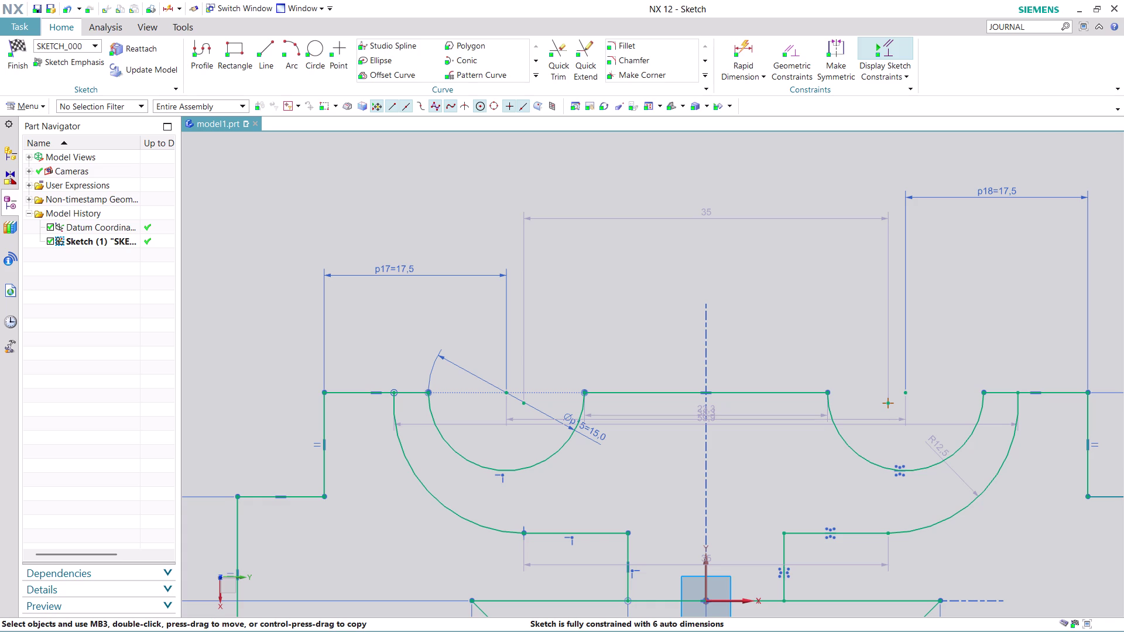
Zoom around the fully constrained sketch, then start Rapid Dimension.
scroll(up, 3)
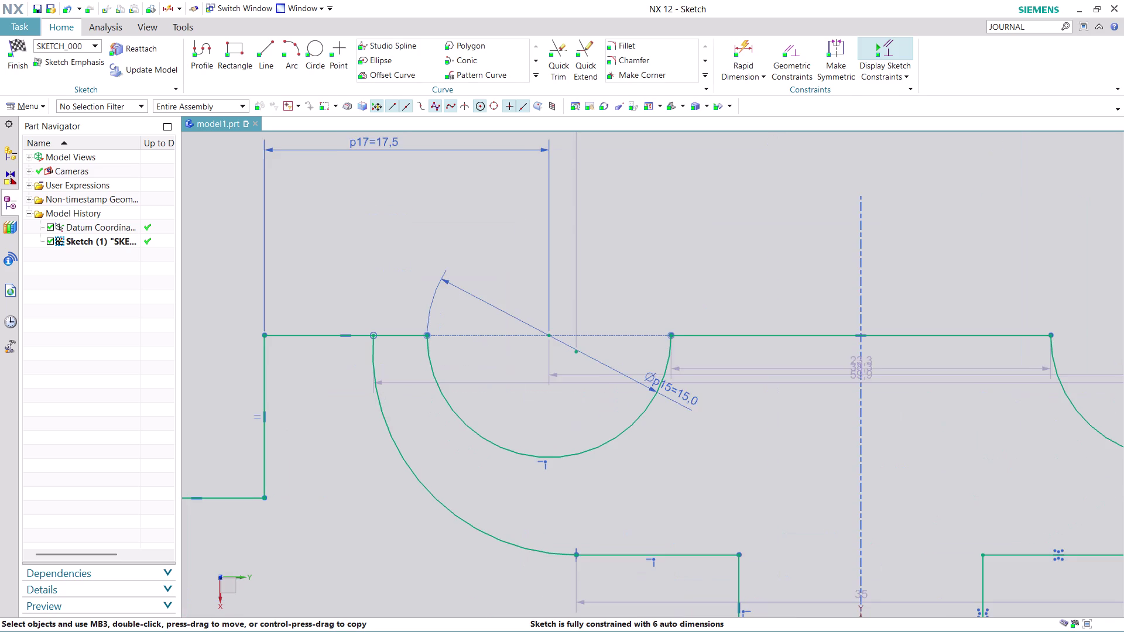
scroll(down, 3)
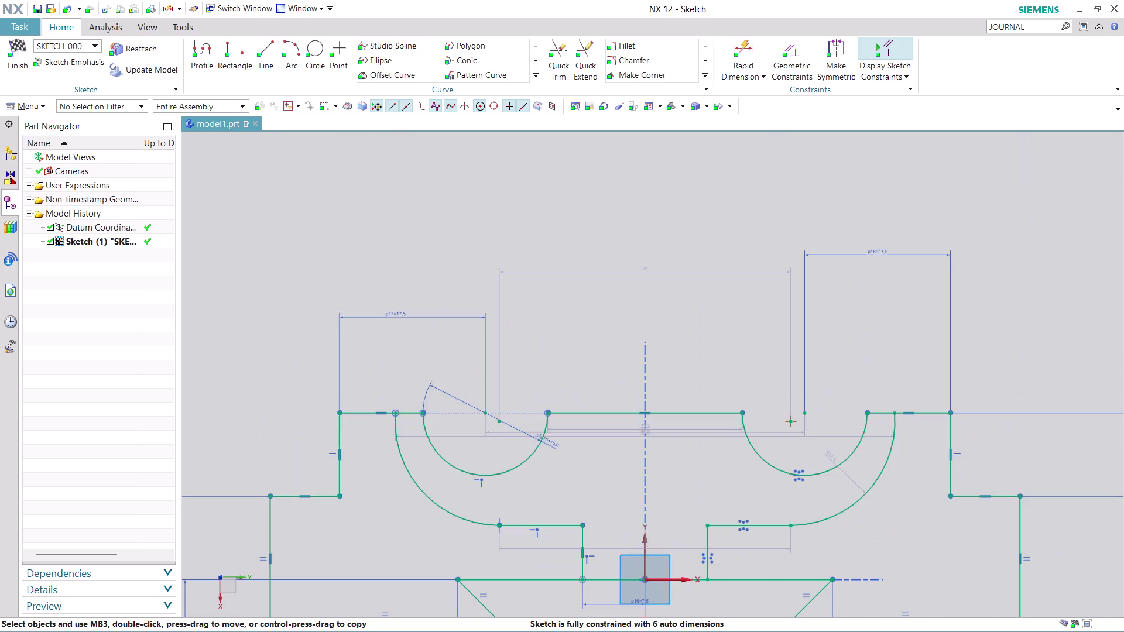
scroll(up, 3)
scroll(up, 3)
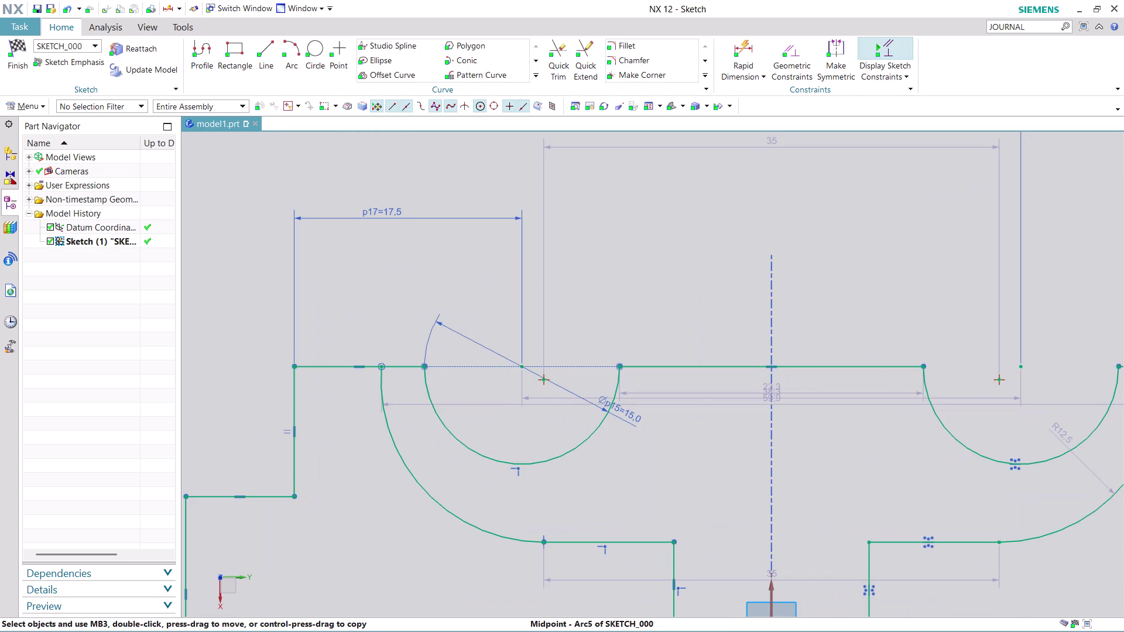
scroll(down, 3)
scroll(down, 3)
scroll(up, 3)
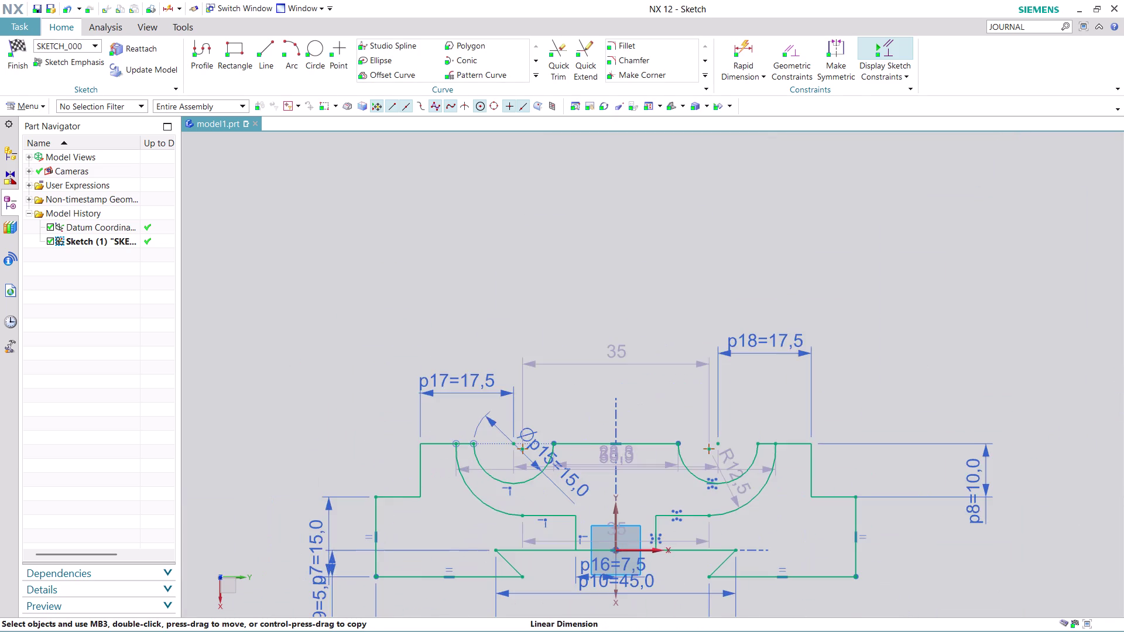
scroll(up, 3)
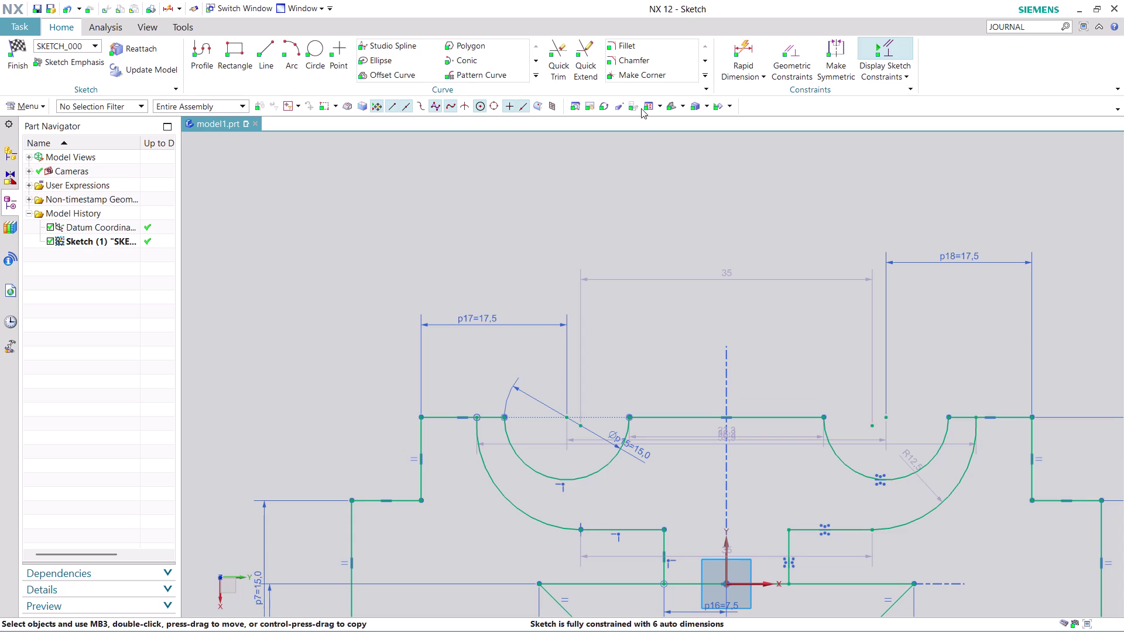
click(749, 41)
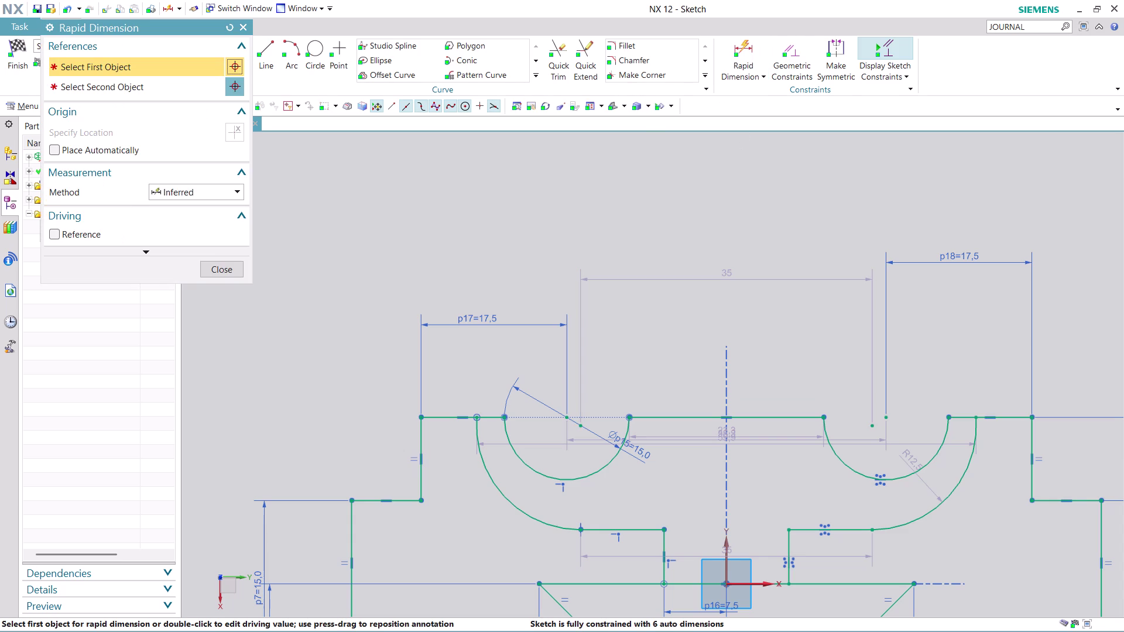
Dimension the left slot centre to the right vertical line end, trying 35 then undoing to 38.3.
click(569, 418)
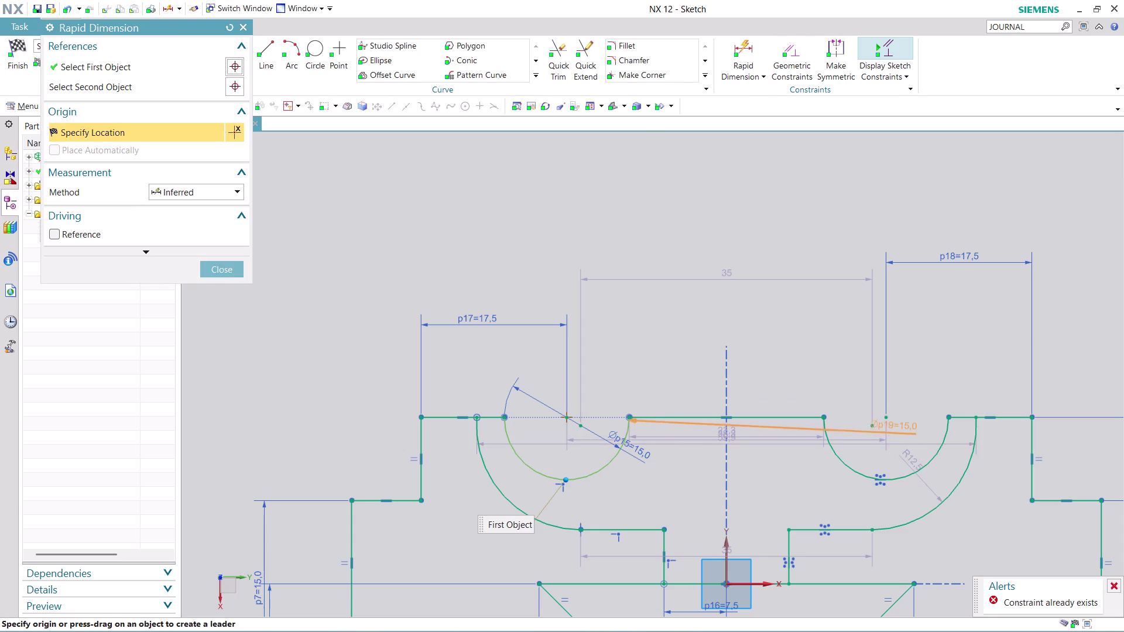
click(889, 417)
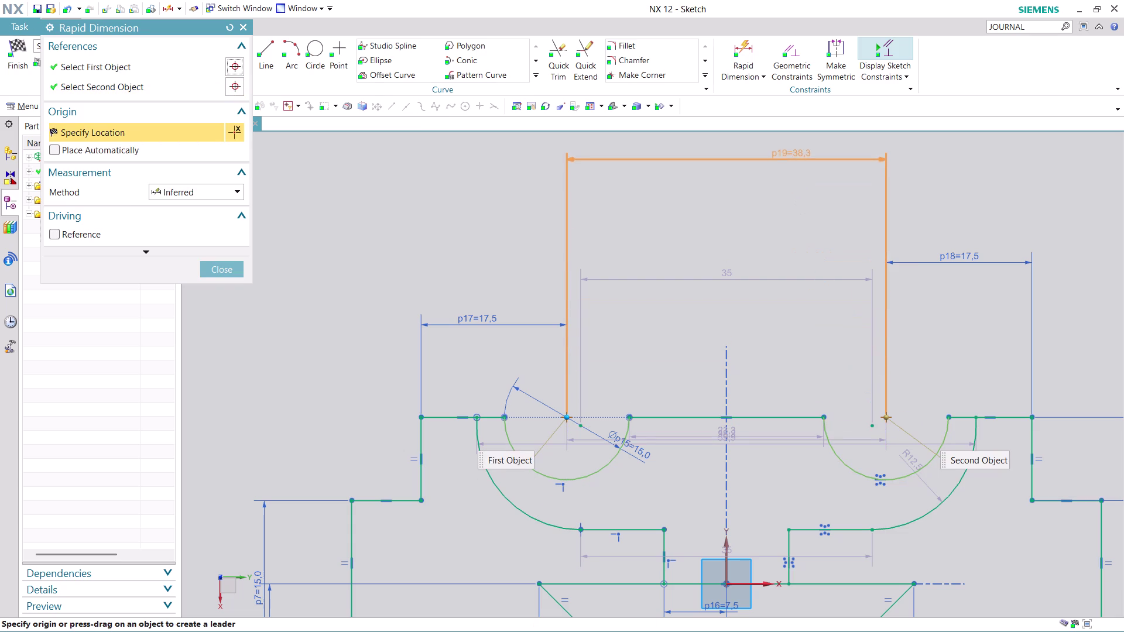
click(801, 157)
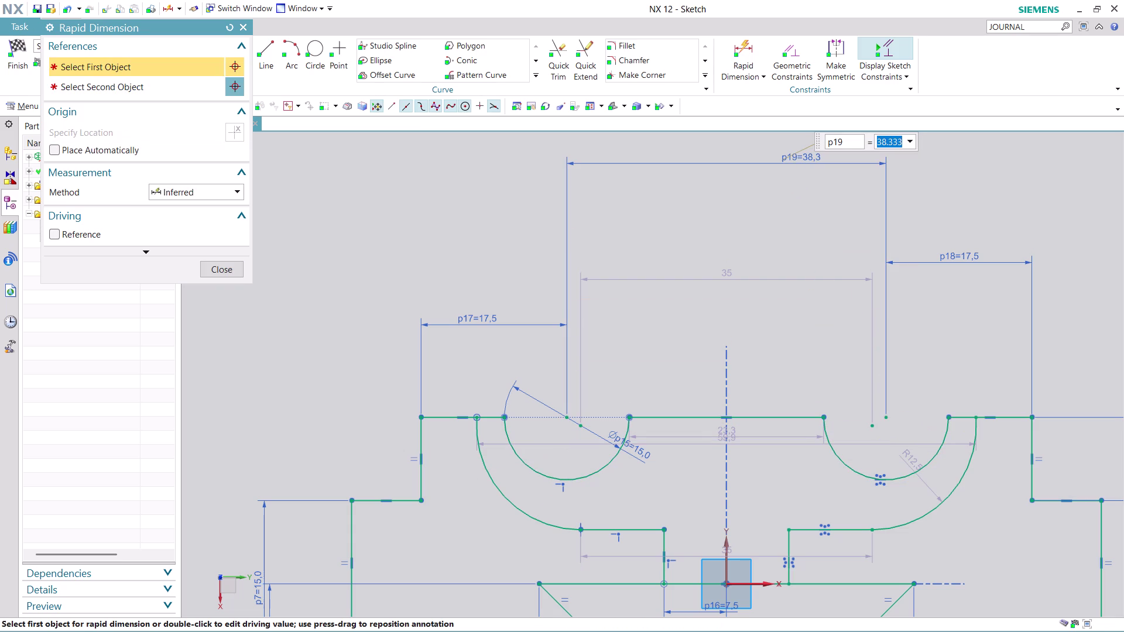
text(35)
key(Return)
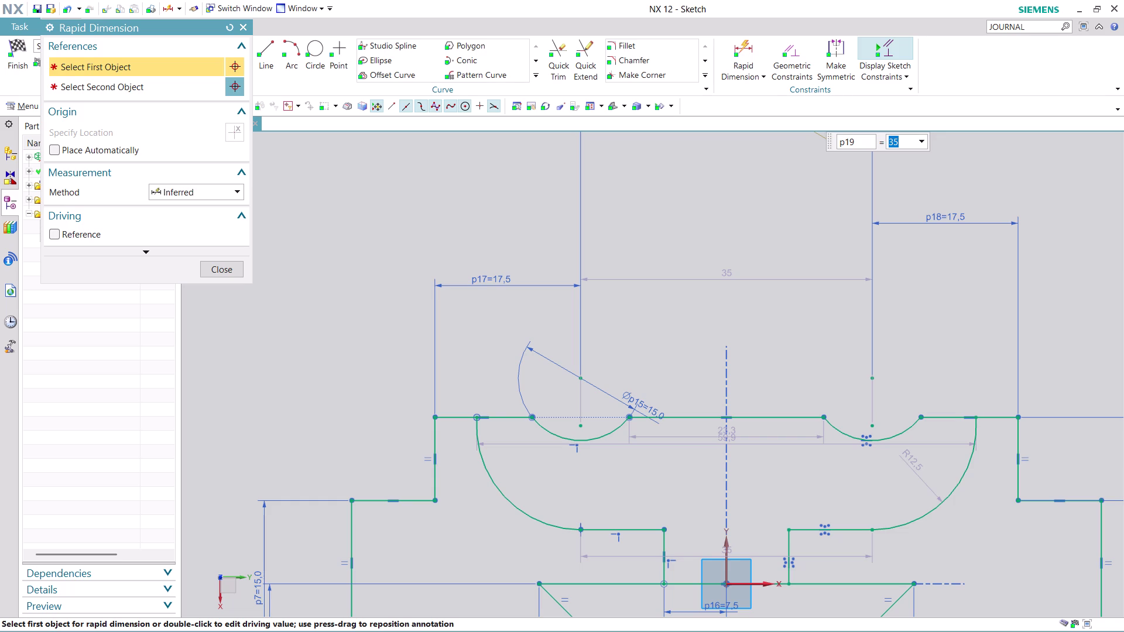
key(ctrl+z)
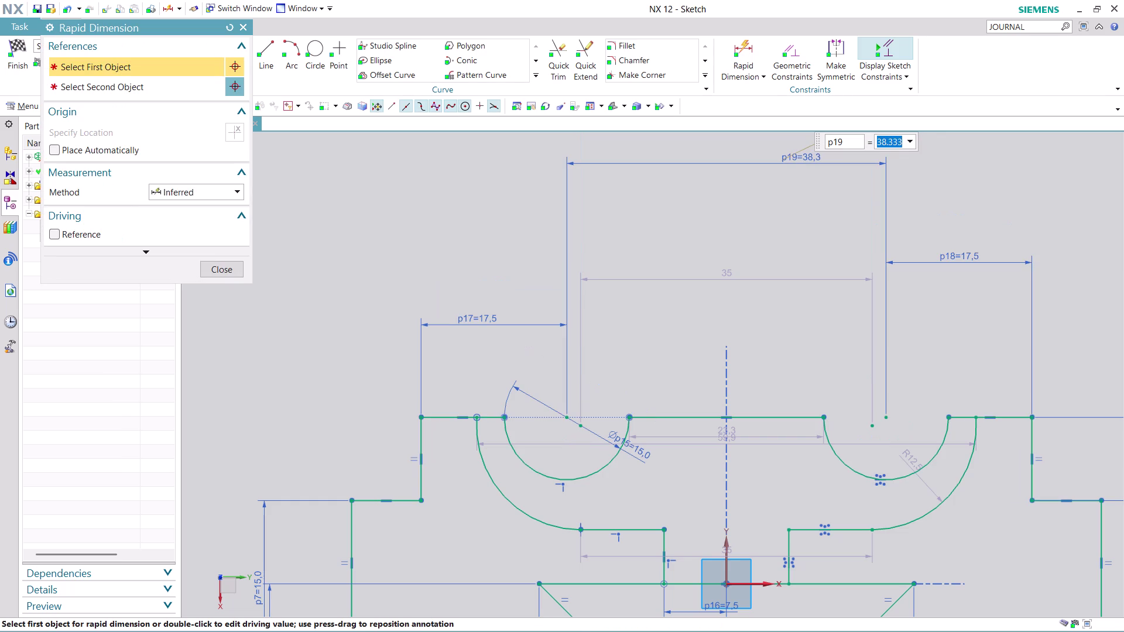
Close Rapid Dimension and zoom around to review the new 38.3 dimension.
scroll(down, 3)
scroll(up, 3)
scroll(up, 3)
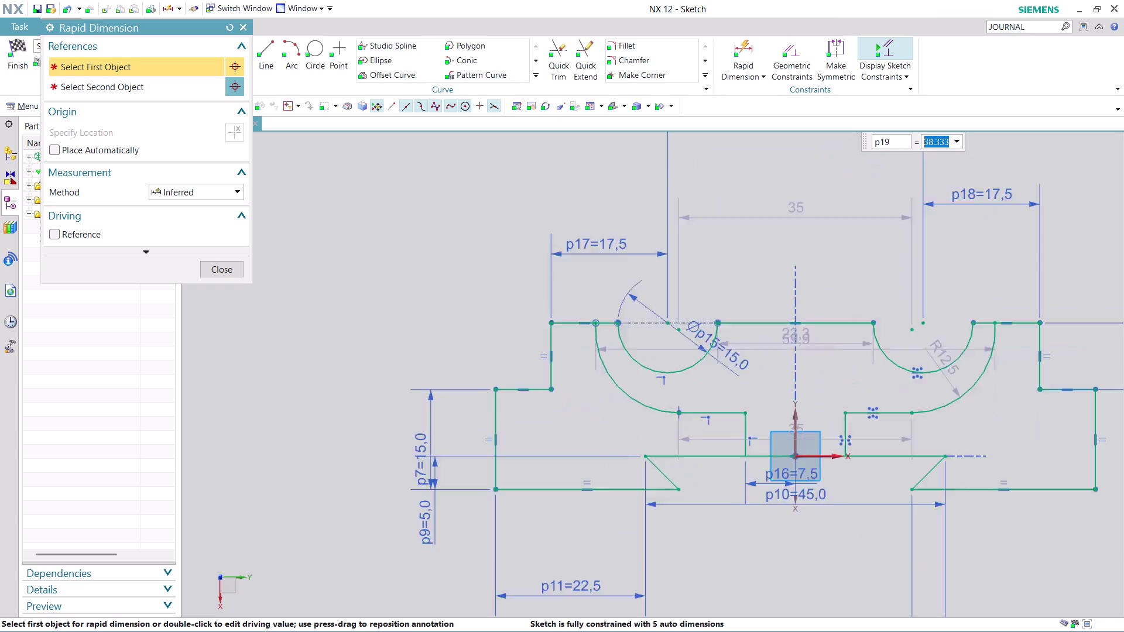
scroll(up, 3)
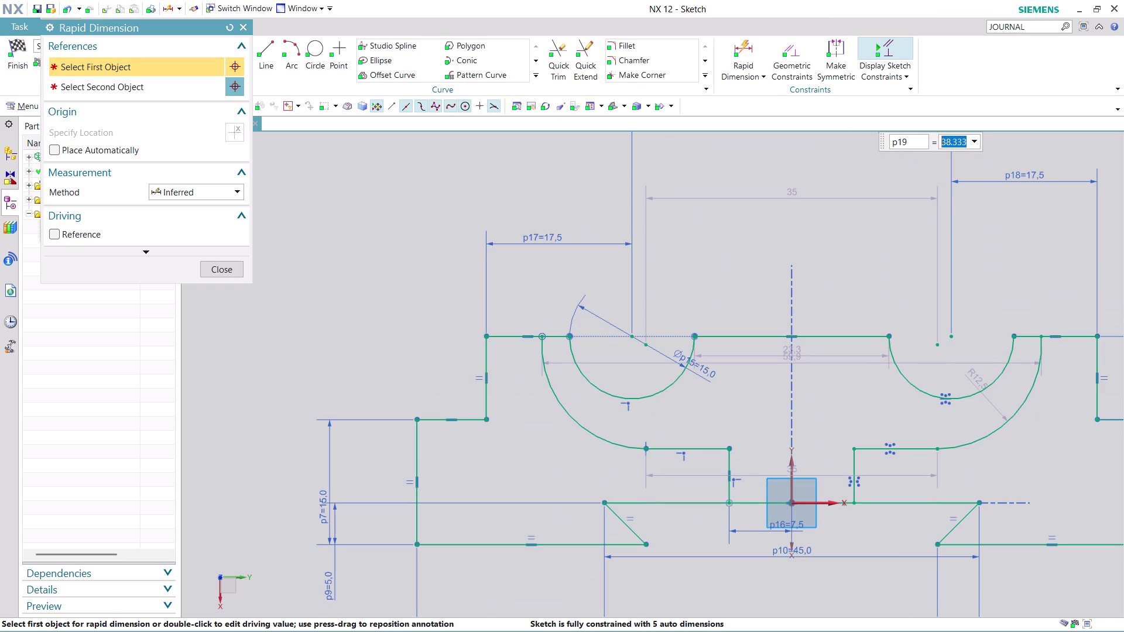
click(223, 270)
scroll(down, 3)
scroll(up, 3)
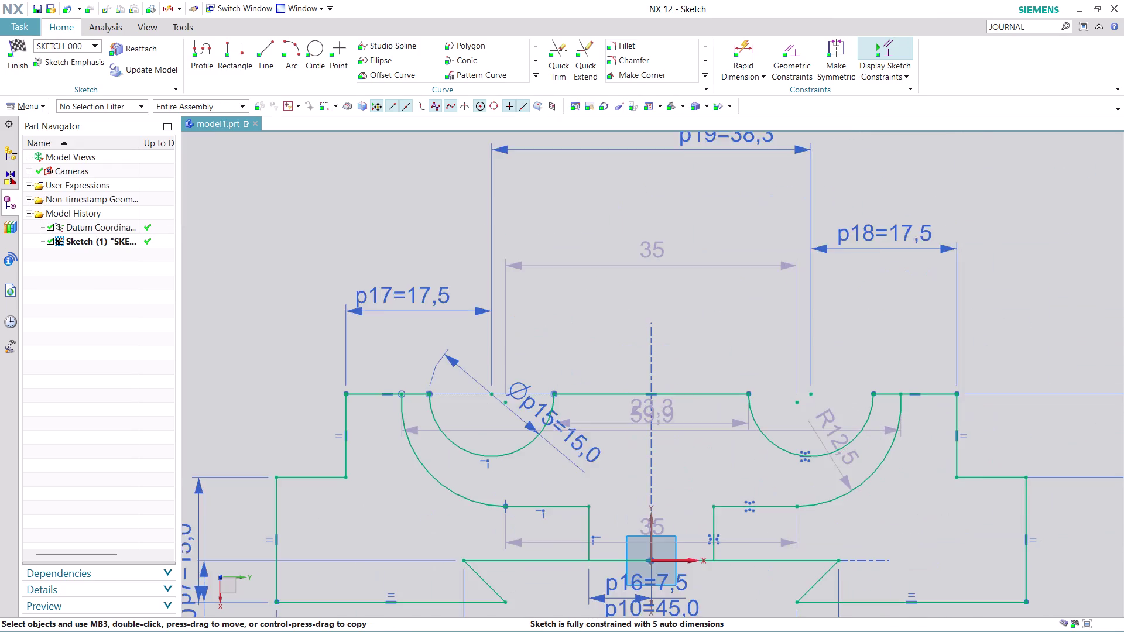
scroll(down, 3)
scroll(up, 3)
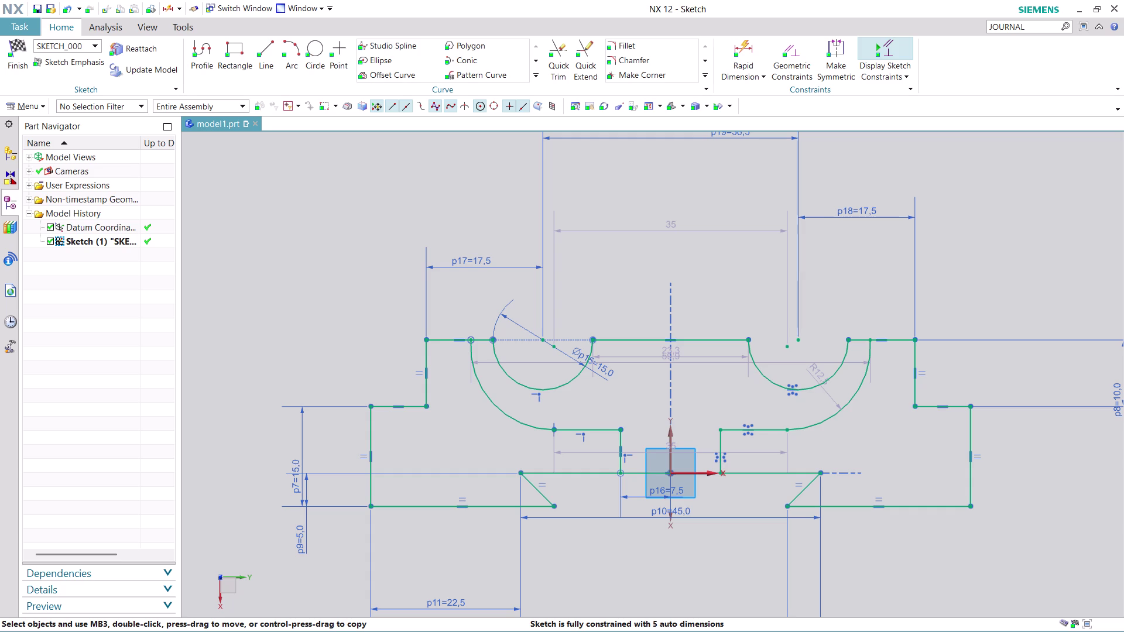
click(560, 66)
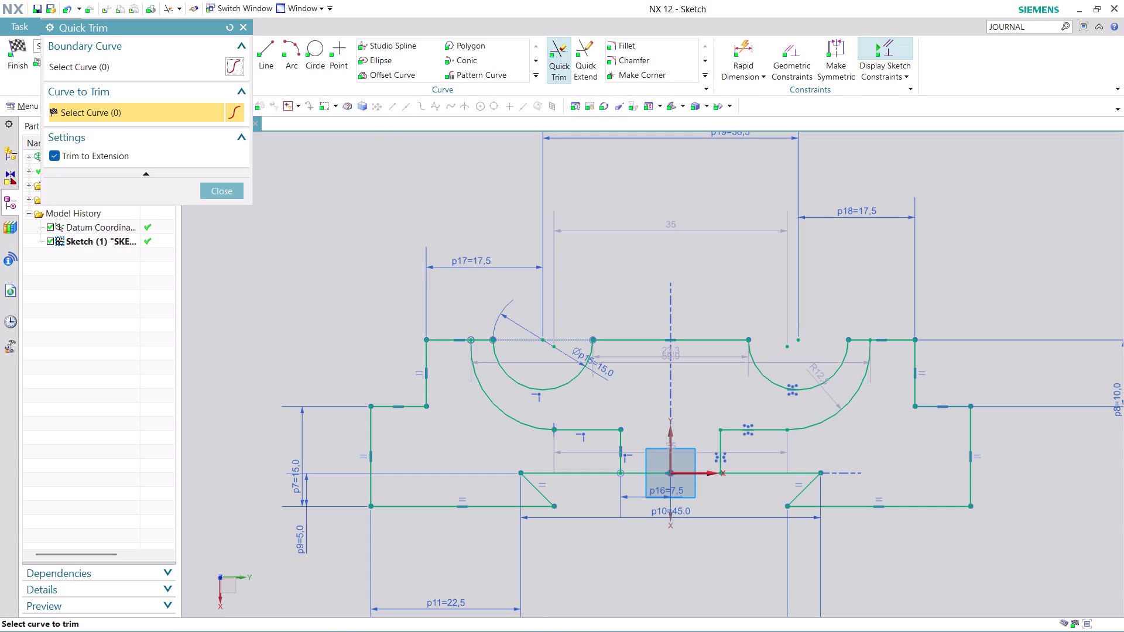
Drag-trim the outer left slot arc, the lower middle curves and the right slot arcs.
drag(453, 306, 479, 410)
drag(478, 410, 571, 459)
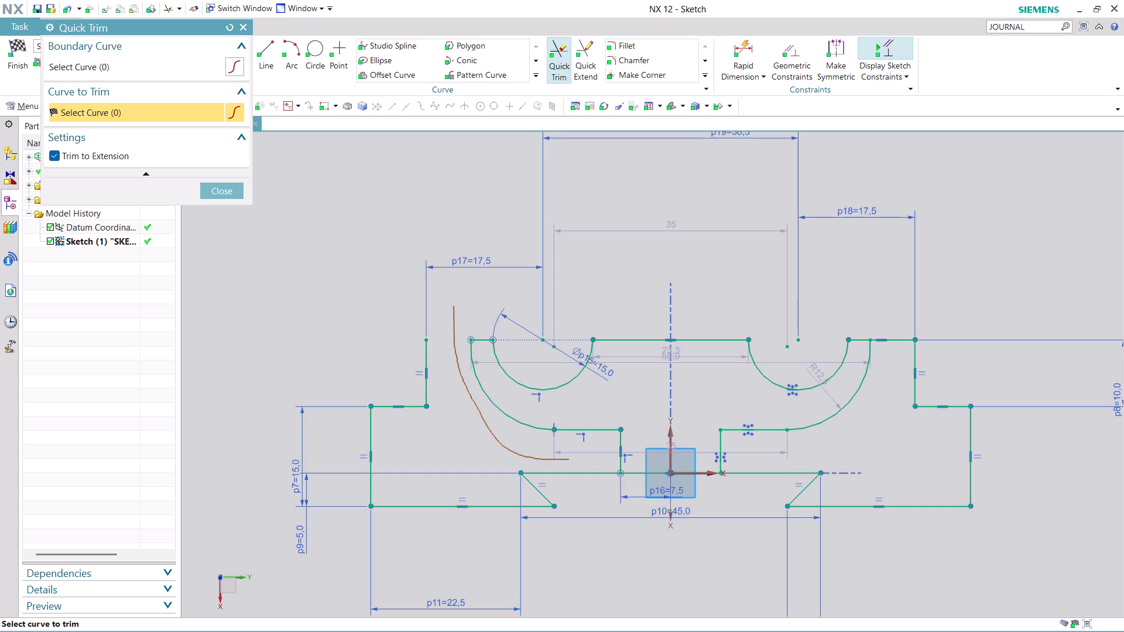
drag(571, 459, 600, 457)
drag(600, 456, 866, 371)
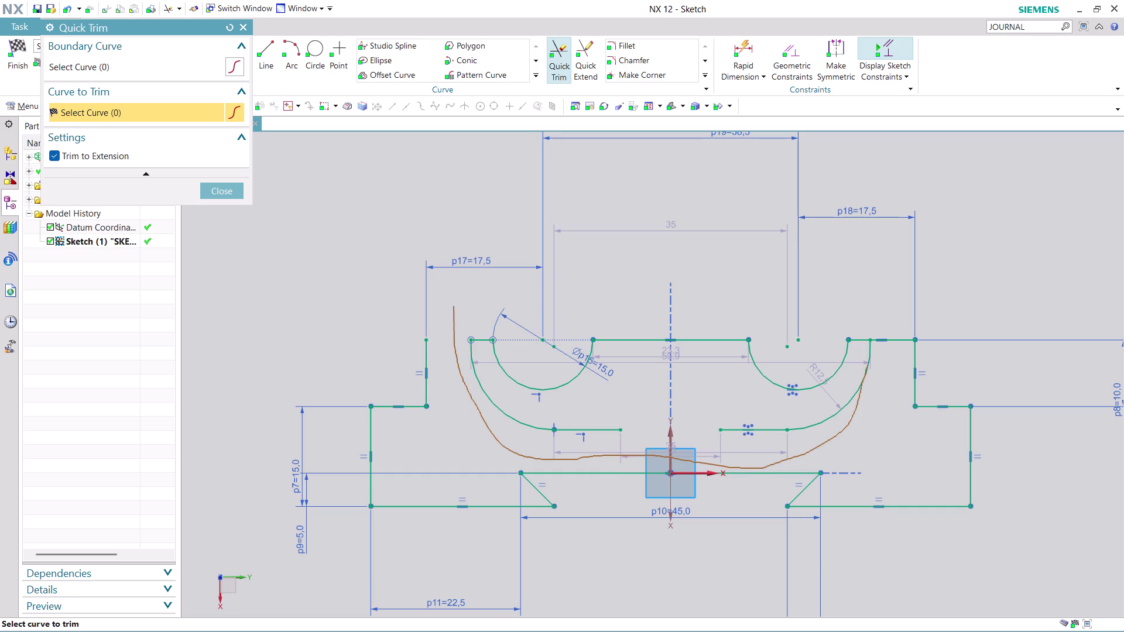
drag(866, 370, 747, 389)
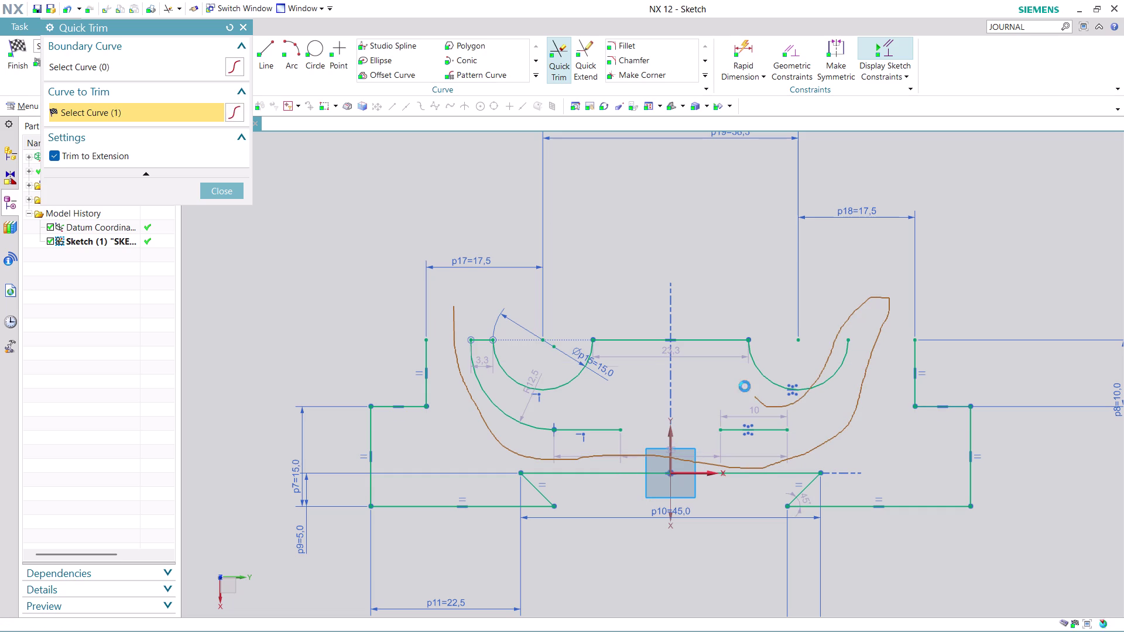
Trim the upper edge, remaining left arc pieces and leftover inner ledge lines.
drag(747, 390, 488, 323)
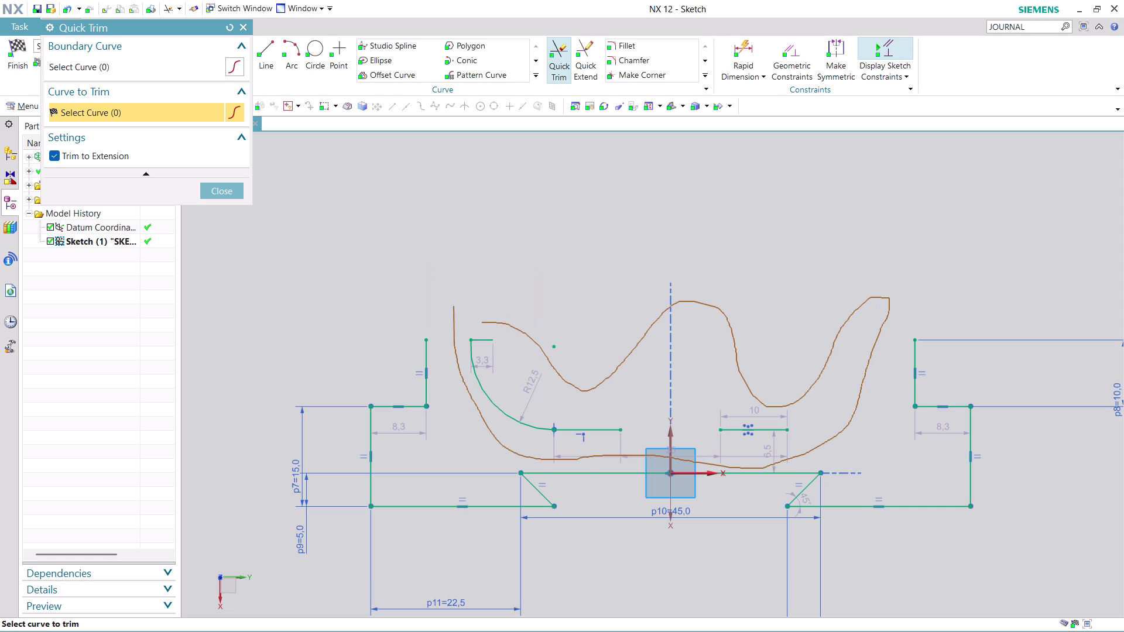
drag(488, 323, 470, 349)
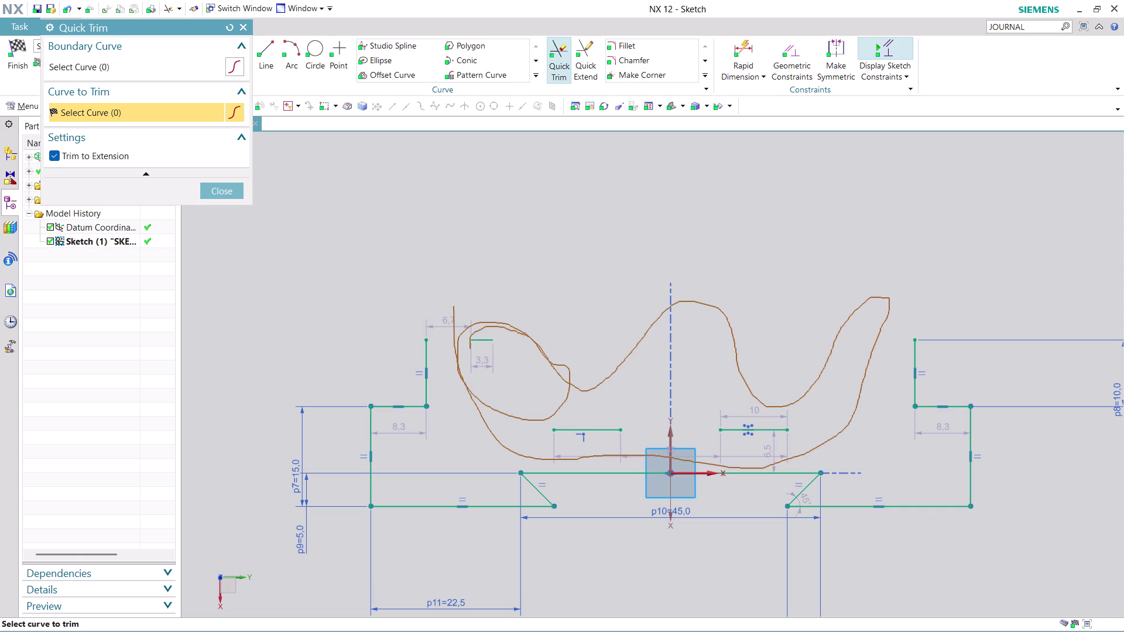
drag(470, 349, 713, 434)
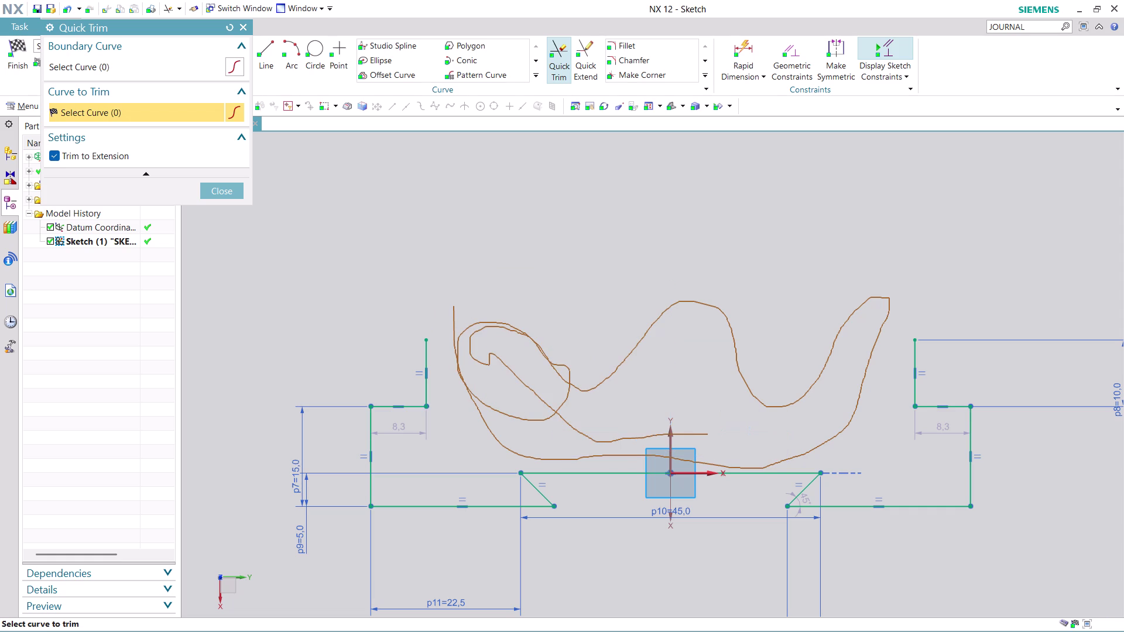
drag(713, 434, 713, 434)
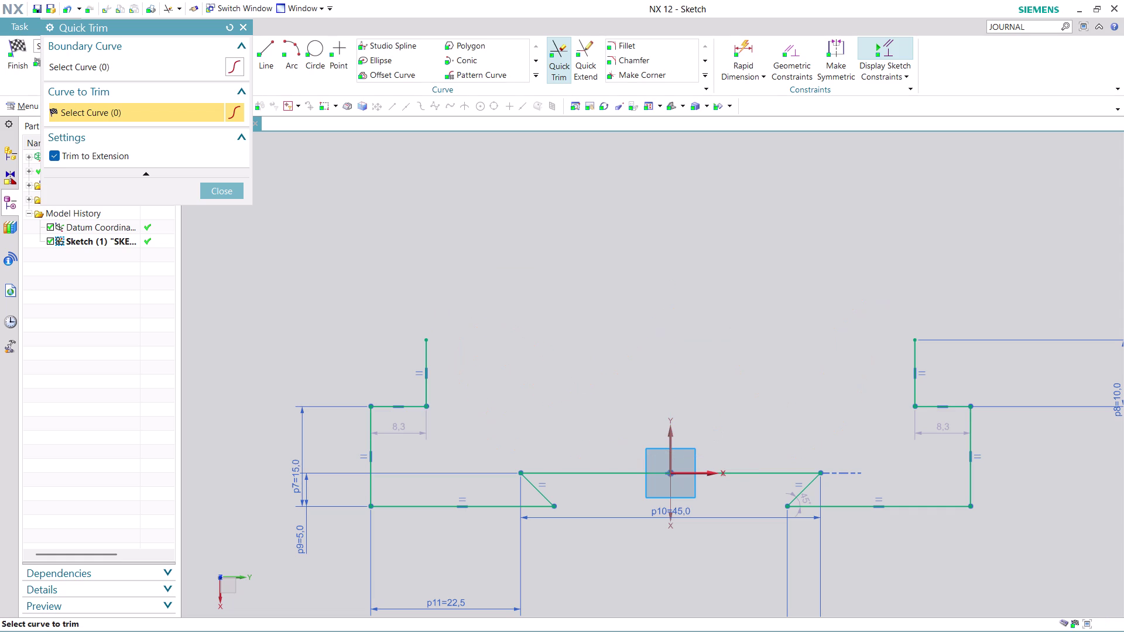
click(235, 190)
click(266, 41)
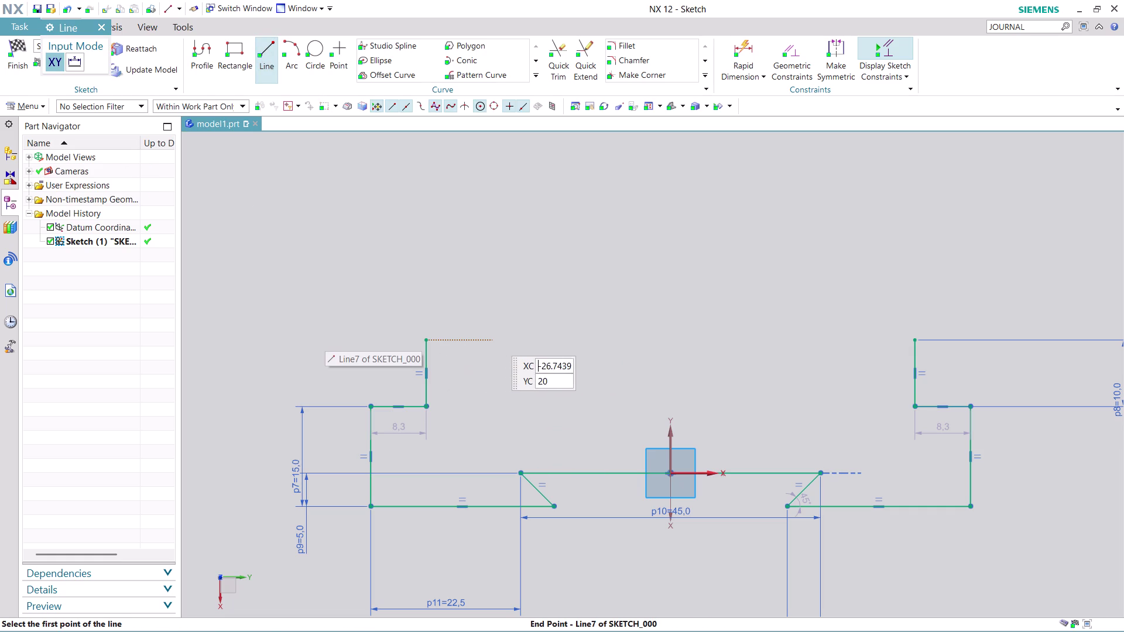
Draw a vertical line at 270° from the upper profile height to below the base.
click(528, 339)
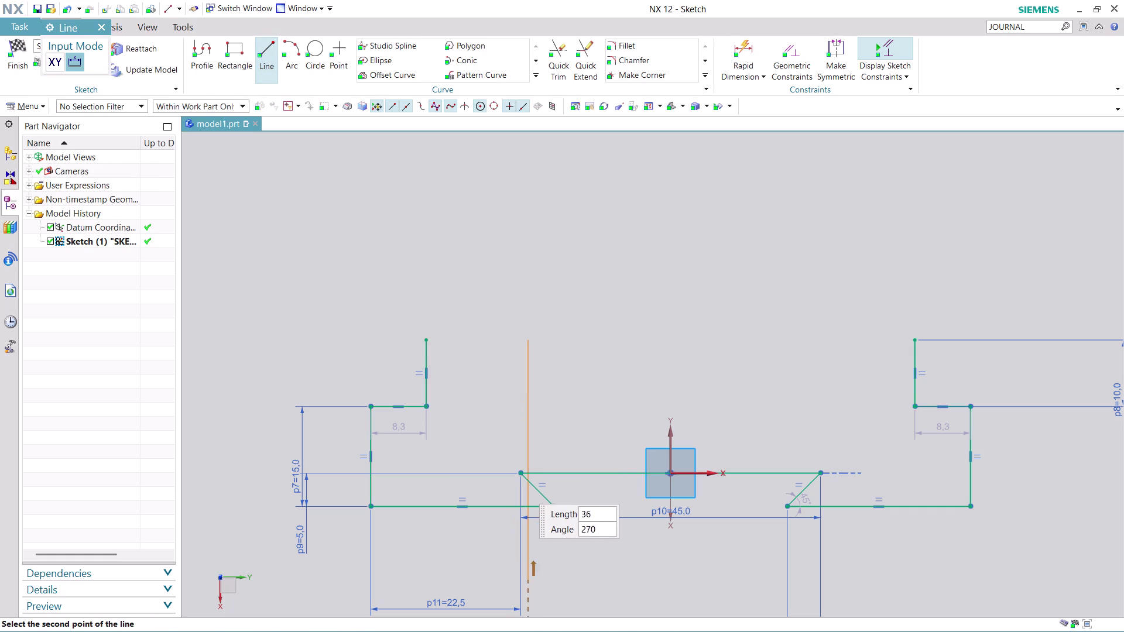
click(540, 613)
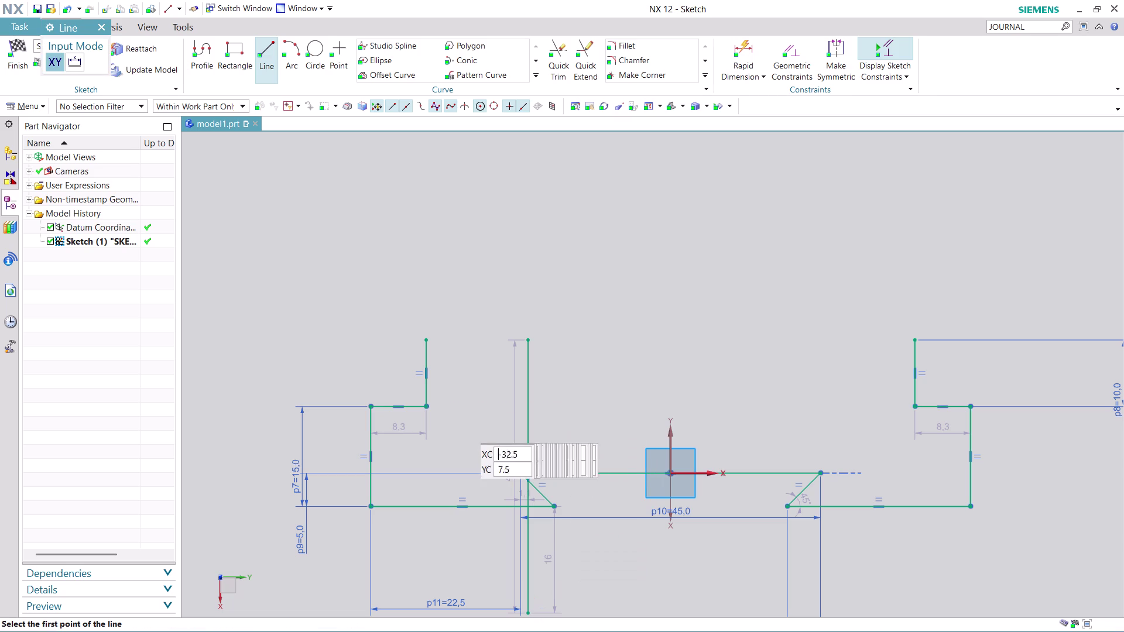
key(Escape)
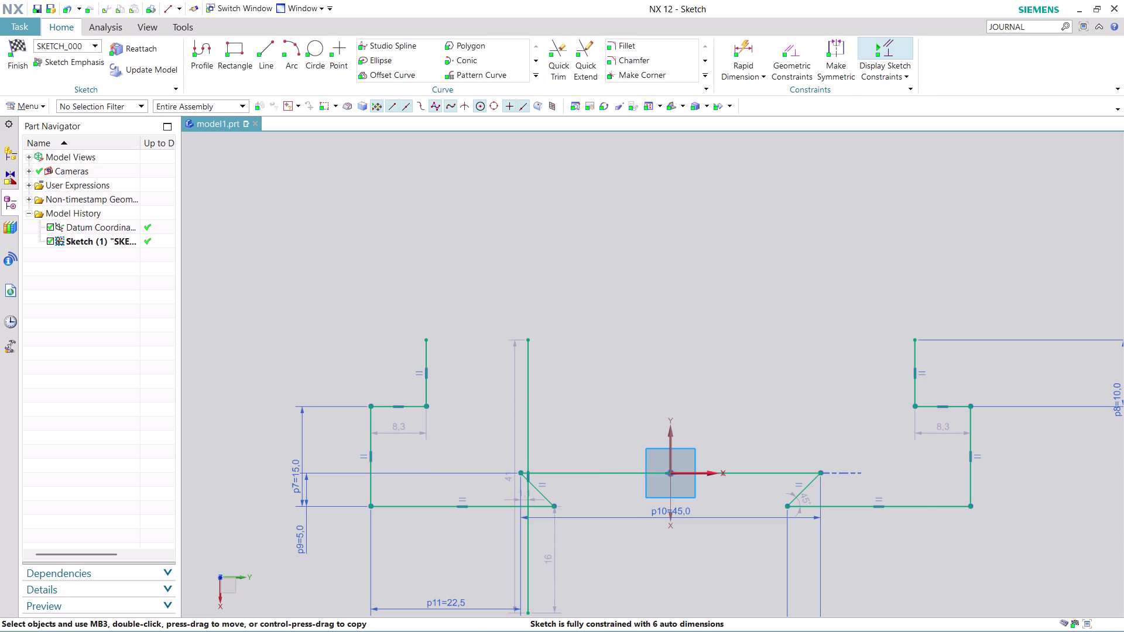
scroll(up, 3)
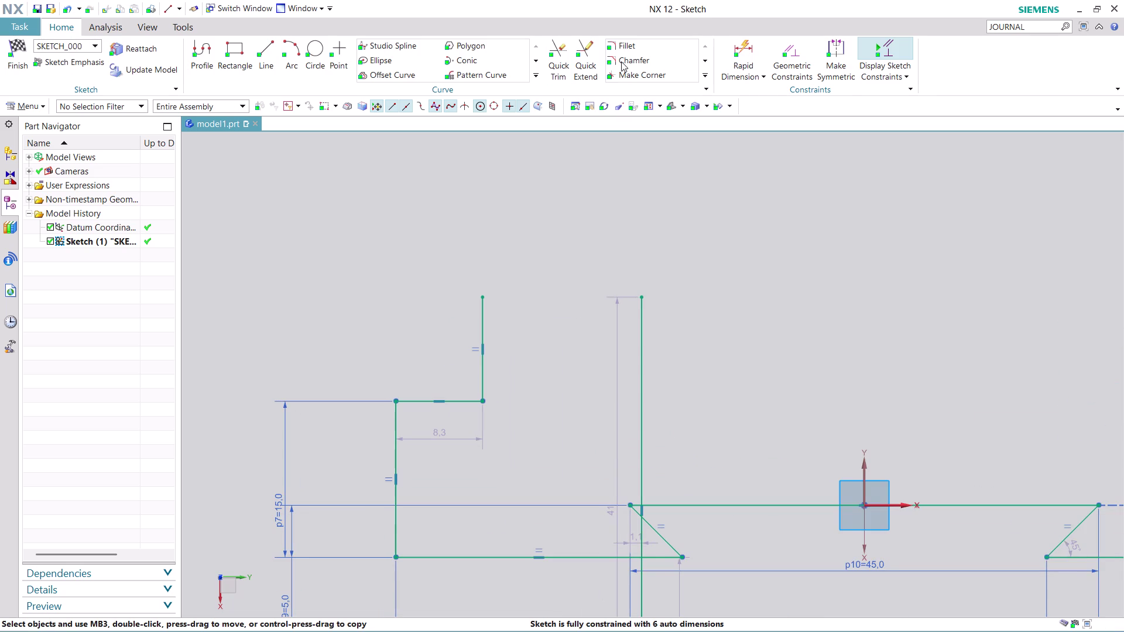
Dimension the new vertical line from the upper-left vertical edge as p13 = 17.5.
click(744, 50)
click(645, 374)
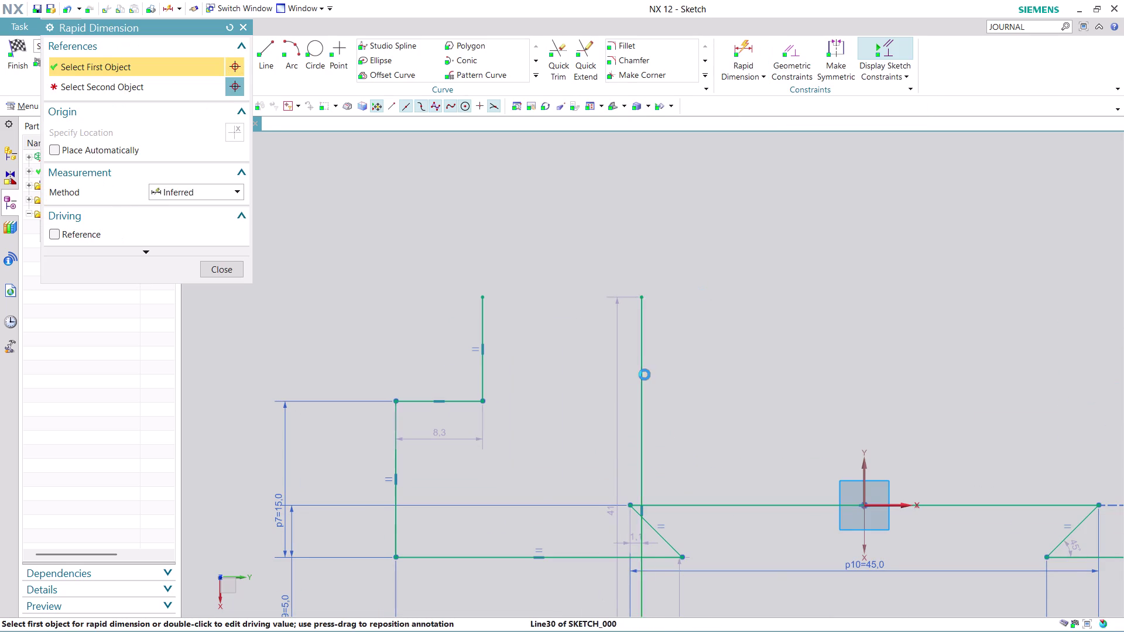
click(483, 369)
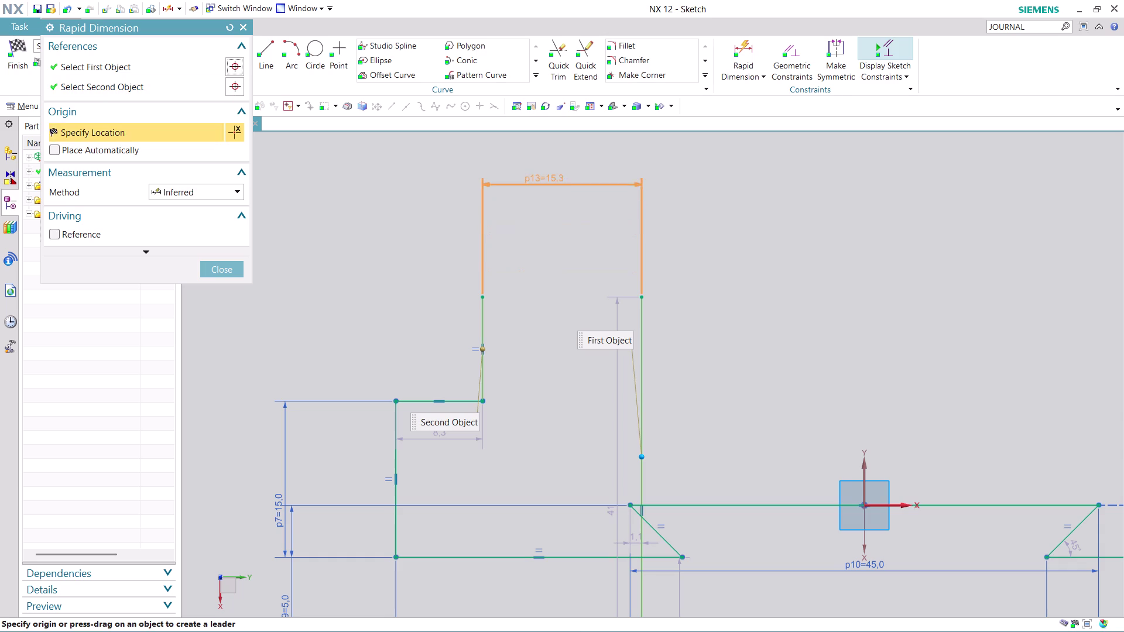
click(544, 178)
text(1)
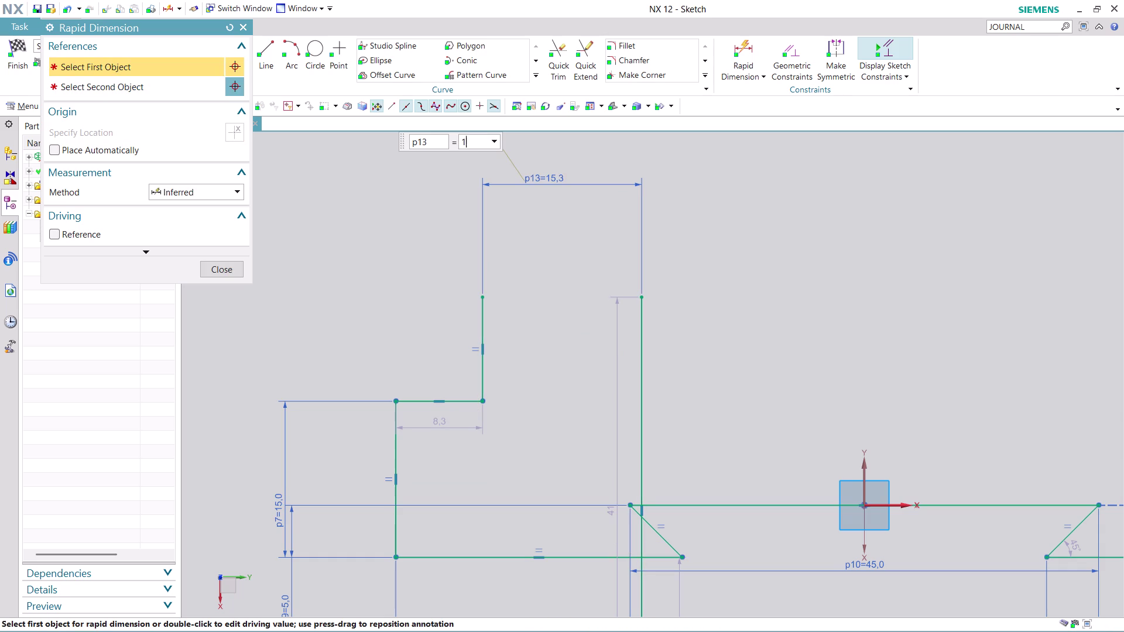
text(7.5)
key(Return)
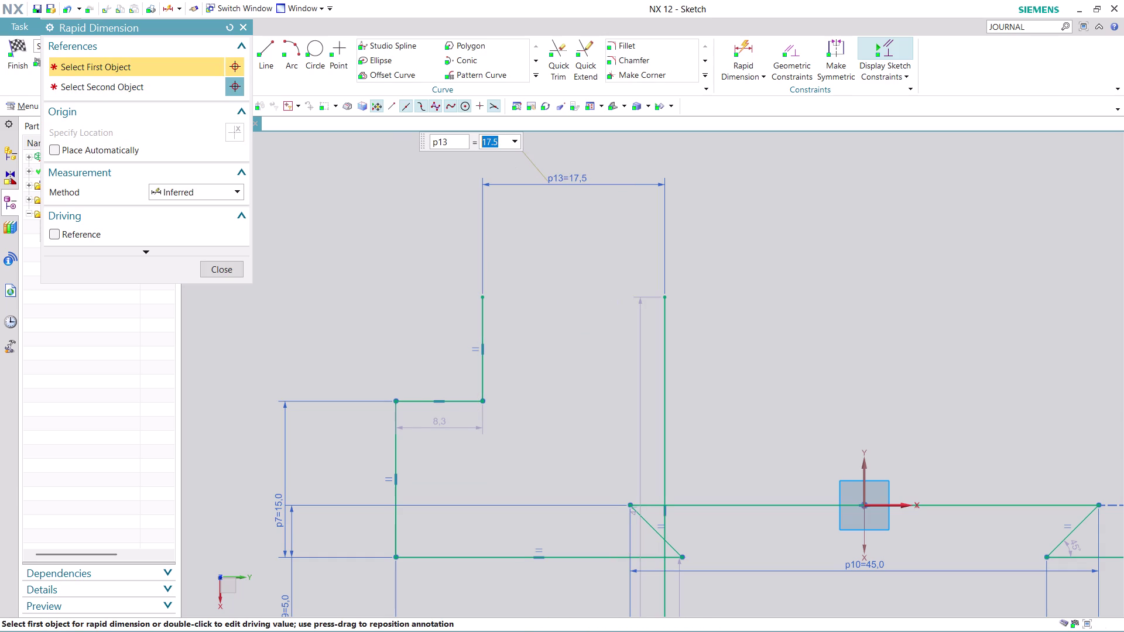
click(225, 269)
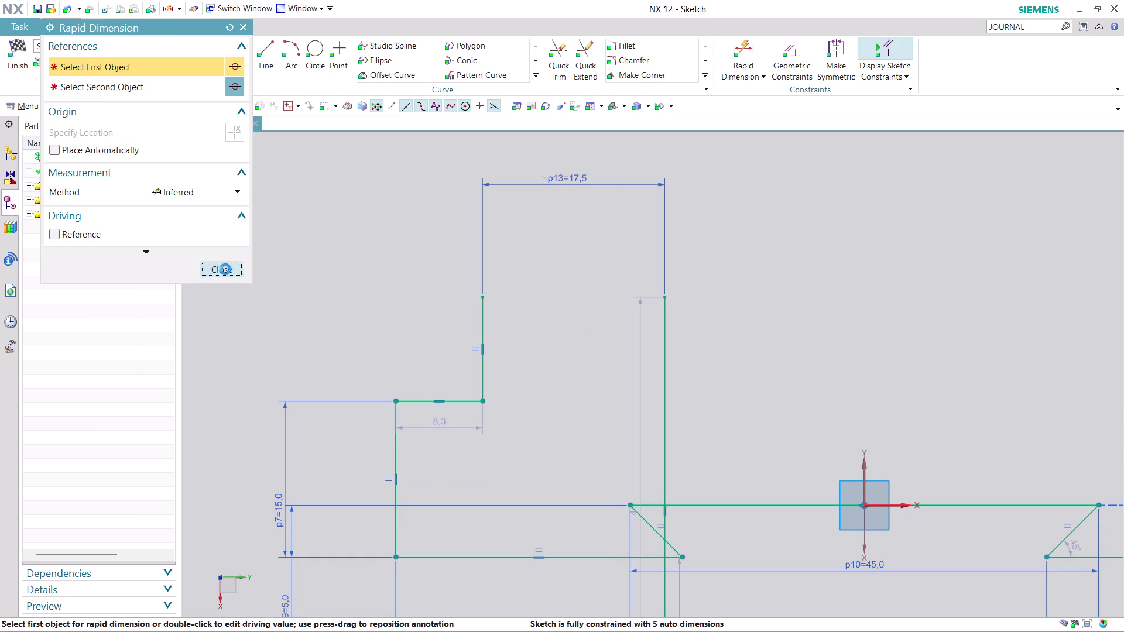
scroll(down, 3)
scroll(up, 3)
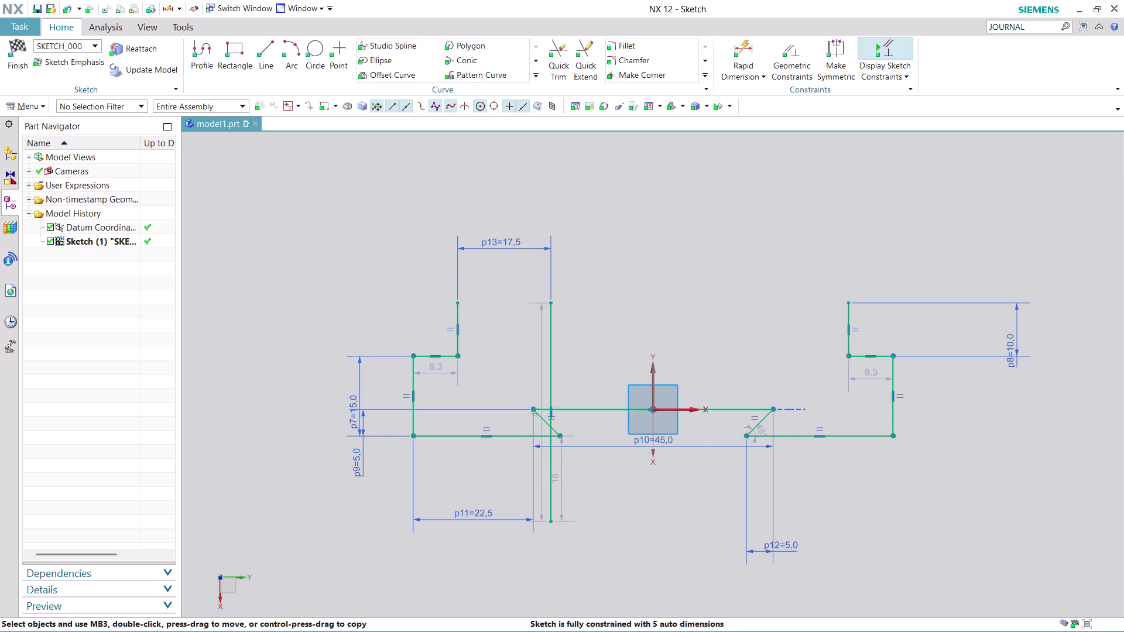
scroll(up, 3)
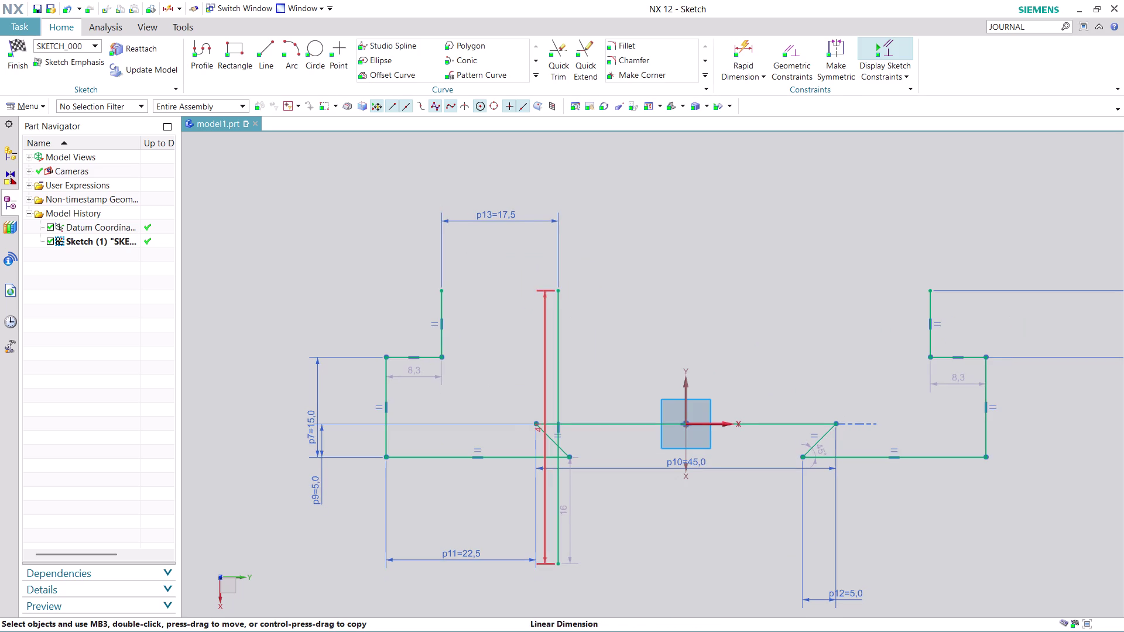
click(319, 46)
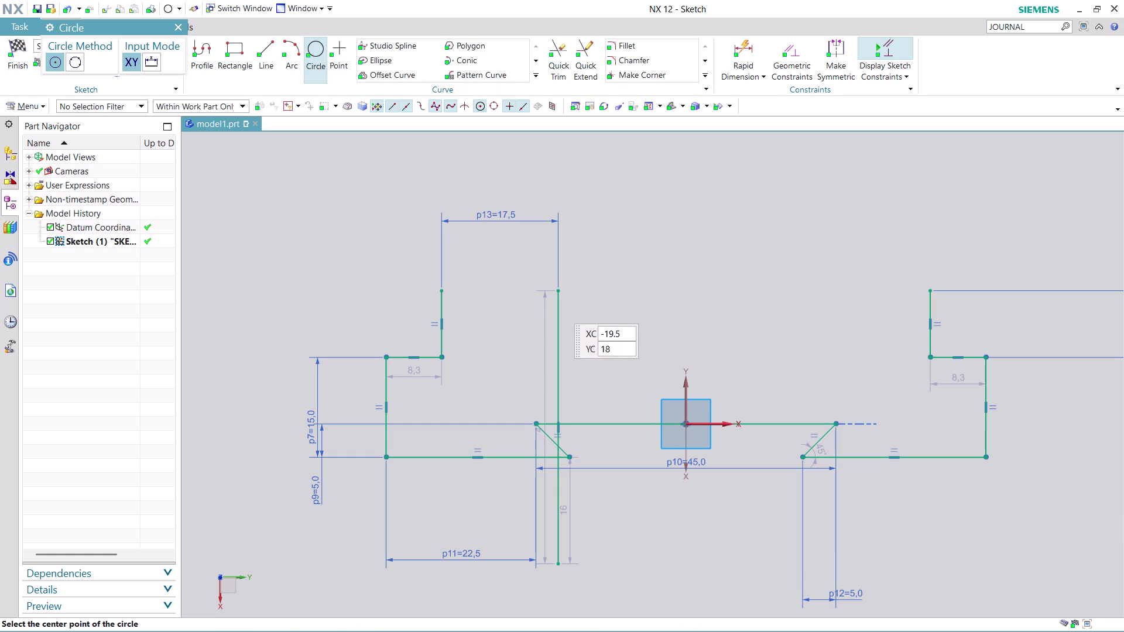
Draw a Ø15 circle (7.5*2) centred on the vertical line's top endpoint.
click(559, 290)
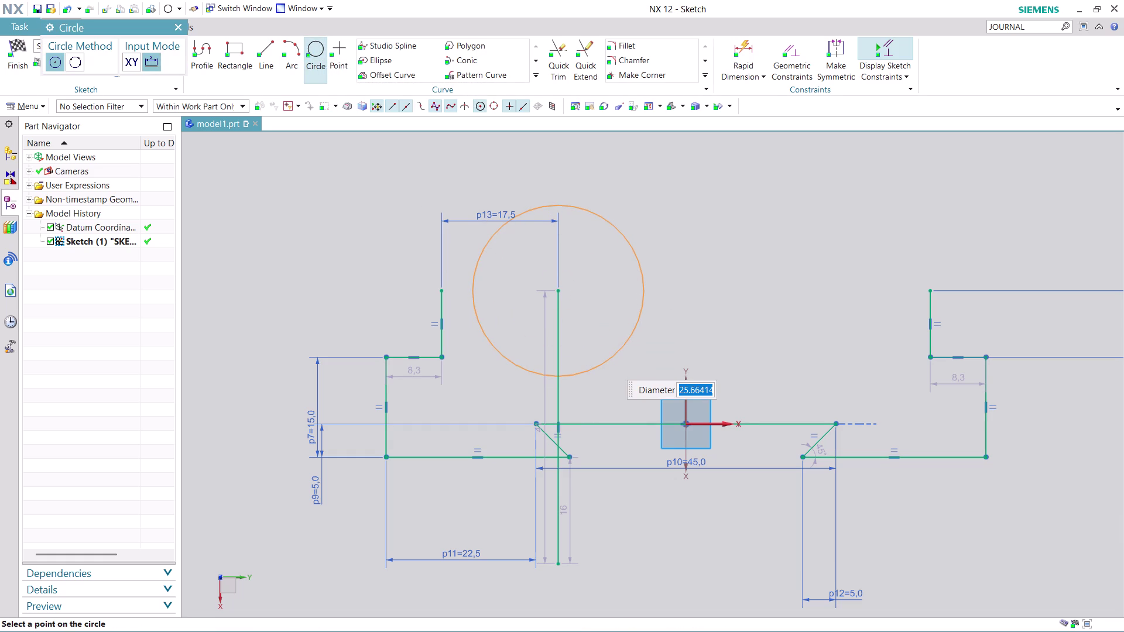
text(7)
text(.5)
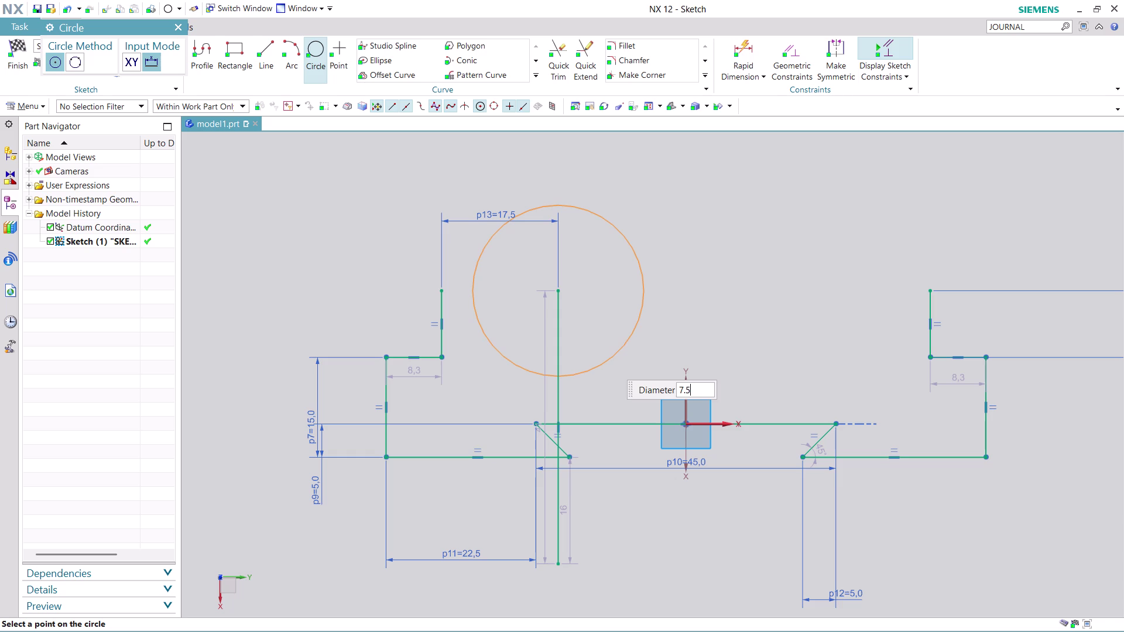
key(asterisk)
key(2)
key(Return)
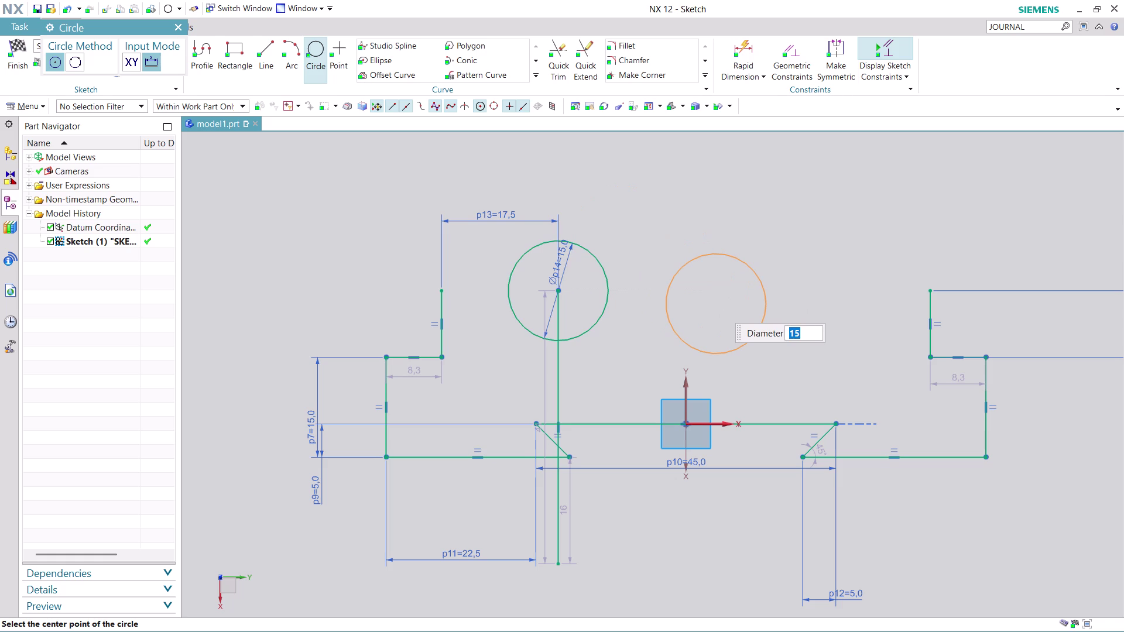
Add a concentric Ø25 circle (12.5*2) on the same centre.
key(1)
text(2.)
text(5*)
key(2)
key(Return)
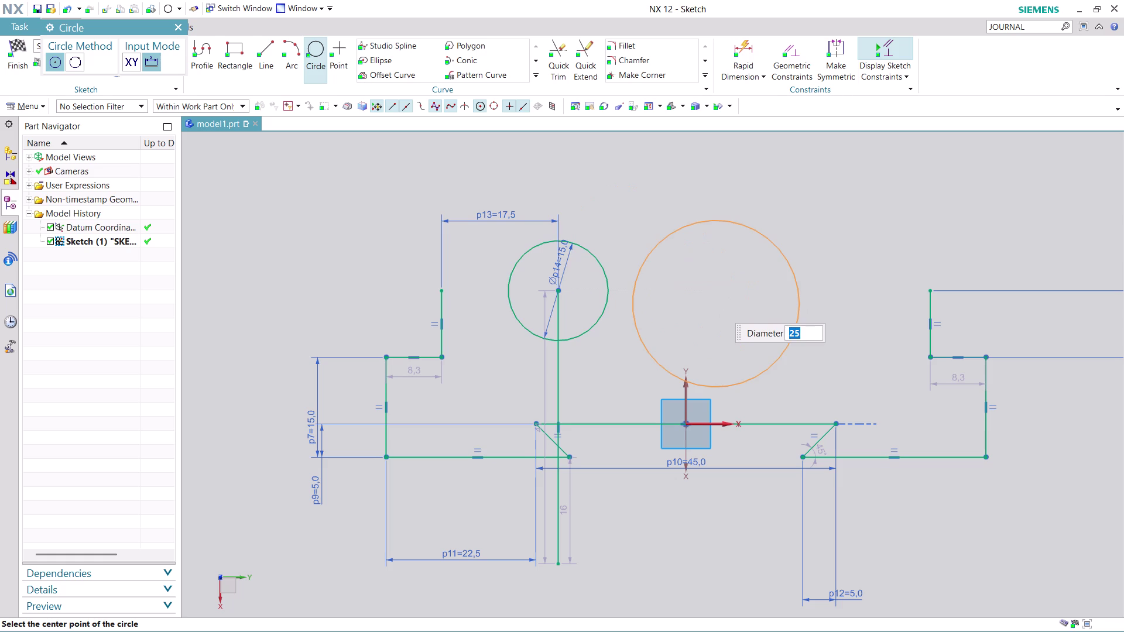
click(559, 290)
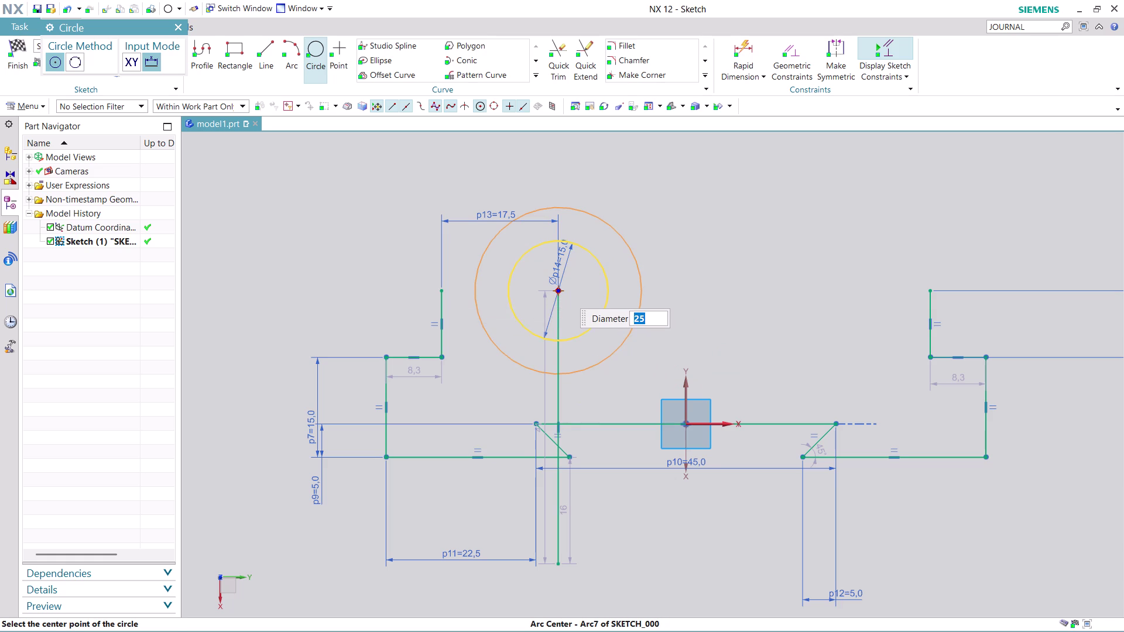
click(634, 301)
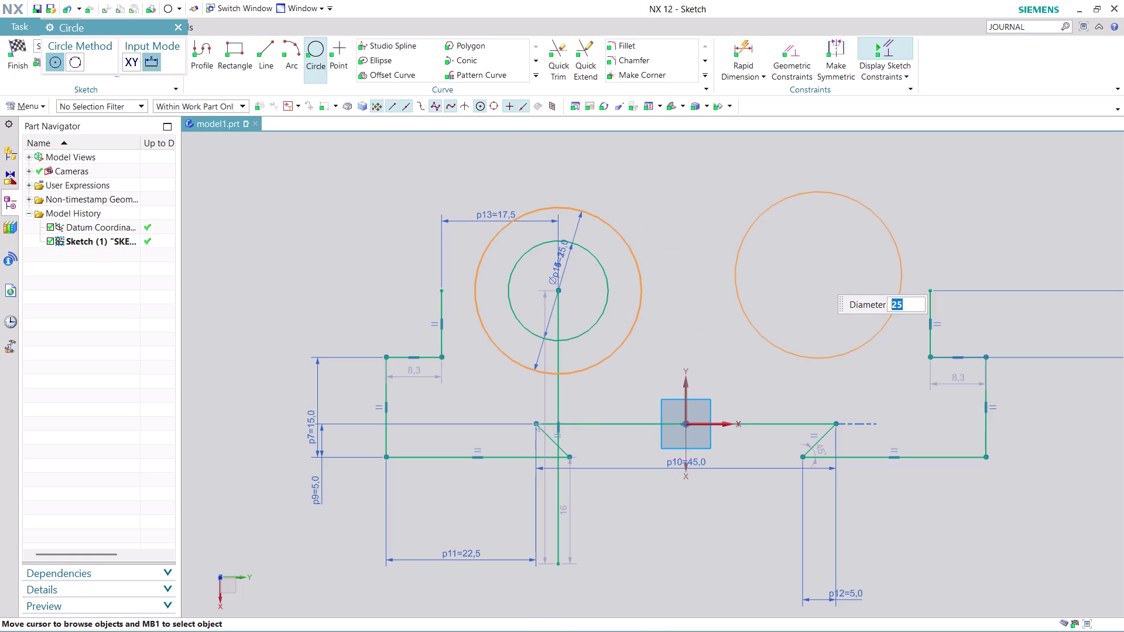
key(Escape)
key(Escape)
scroll(up, 3)
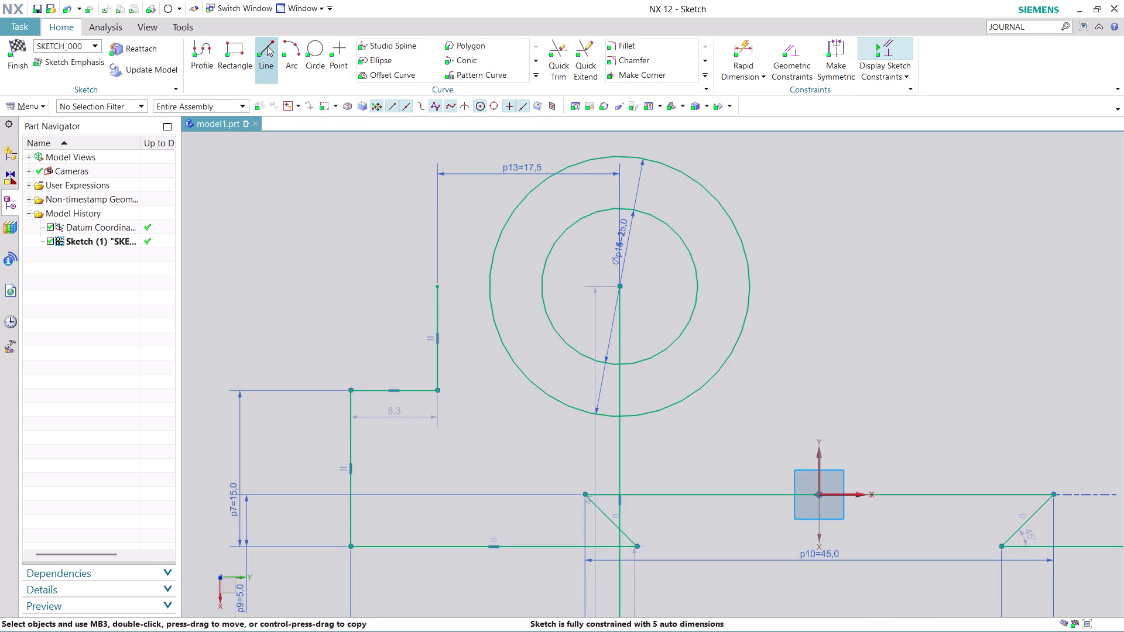
Draw a horizontal line from the left step's top end through the circles' centre past the outer circle.
click(267, 46)
click(437, 287)
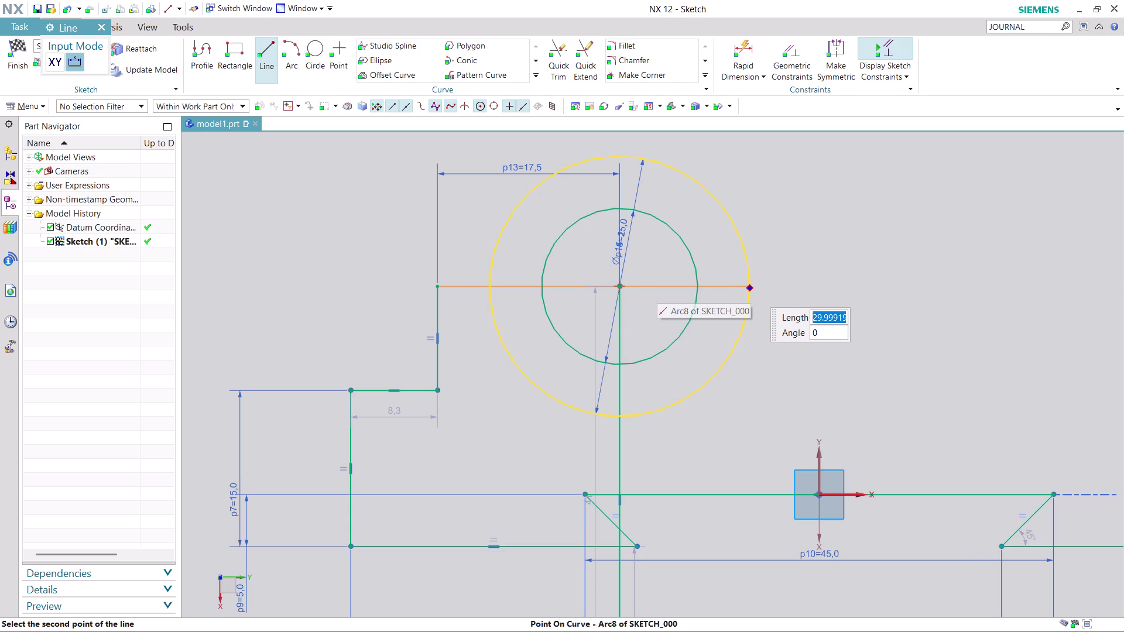
click(797, 281)
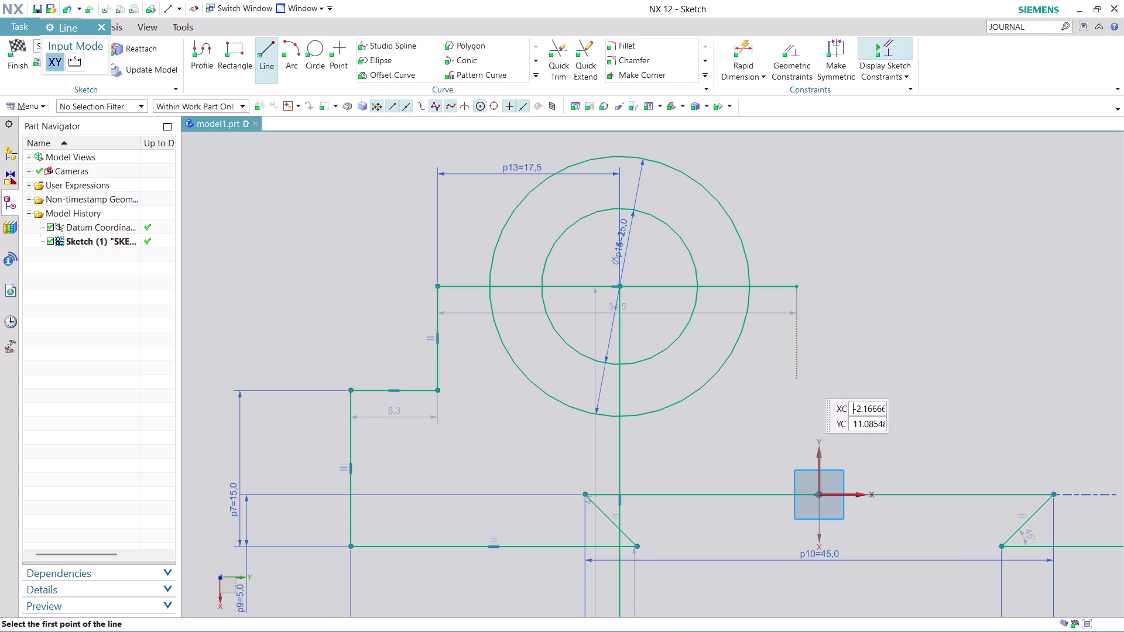
key(Escape)
key(Escape)
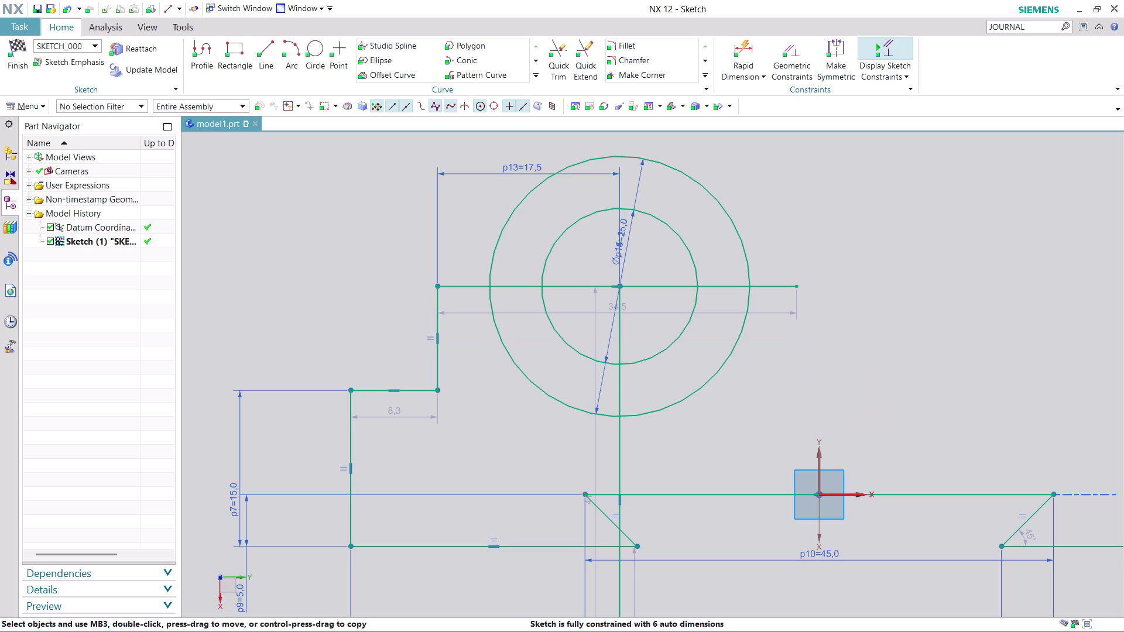
scroll(down, 3)
scroll(up, 3)
scroll(up, 3)
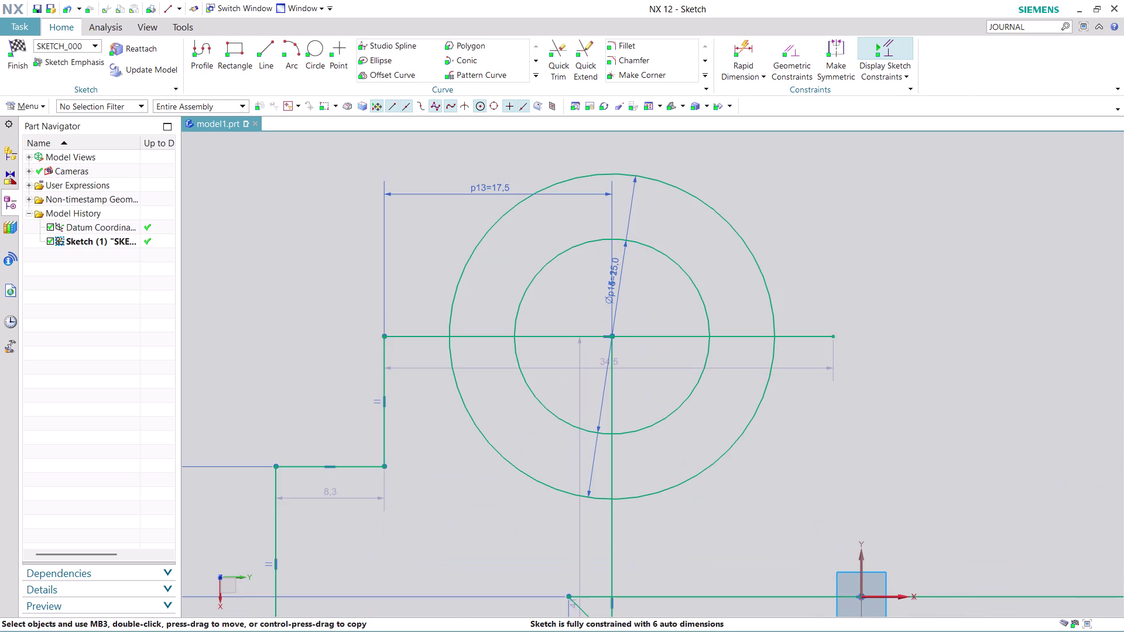
click(559, 63)
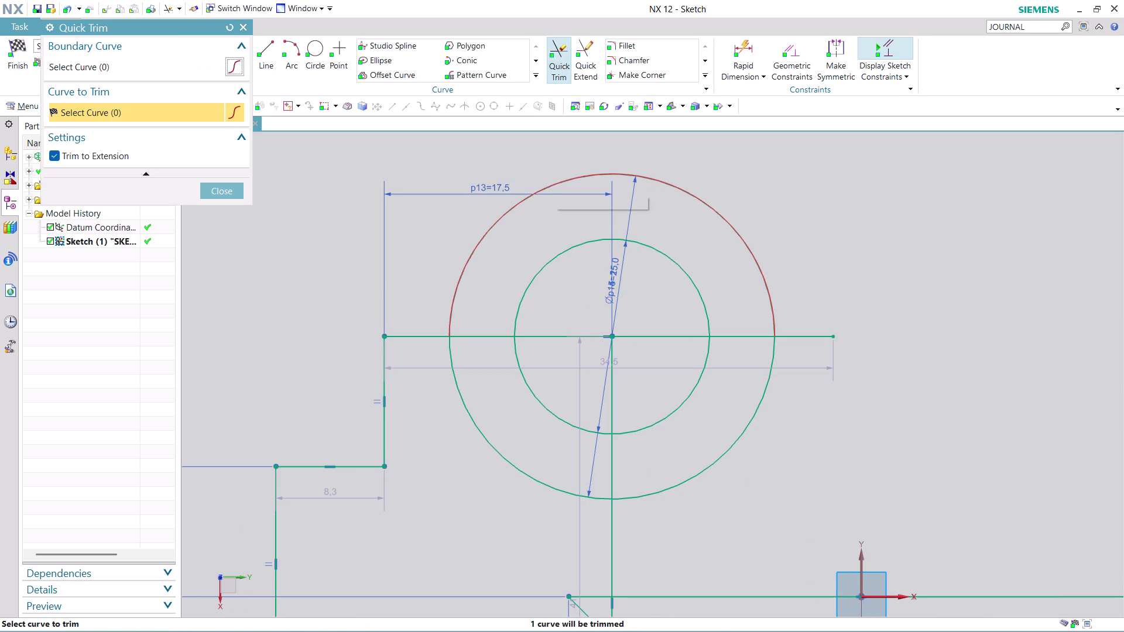
Quick-trim the upper halves of the Ø25 and Ø15 circles and the line inside the inner arc.
click(554, 179)
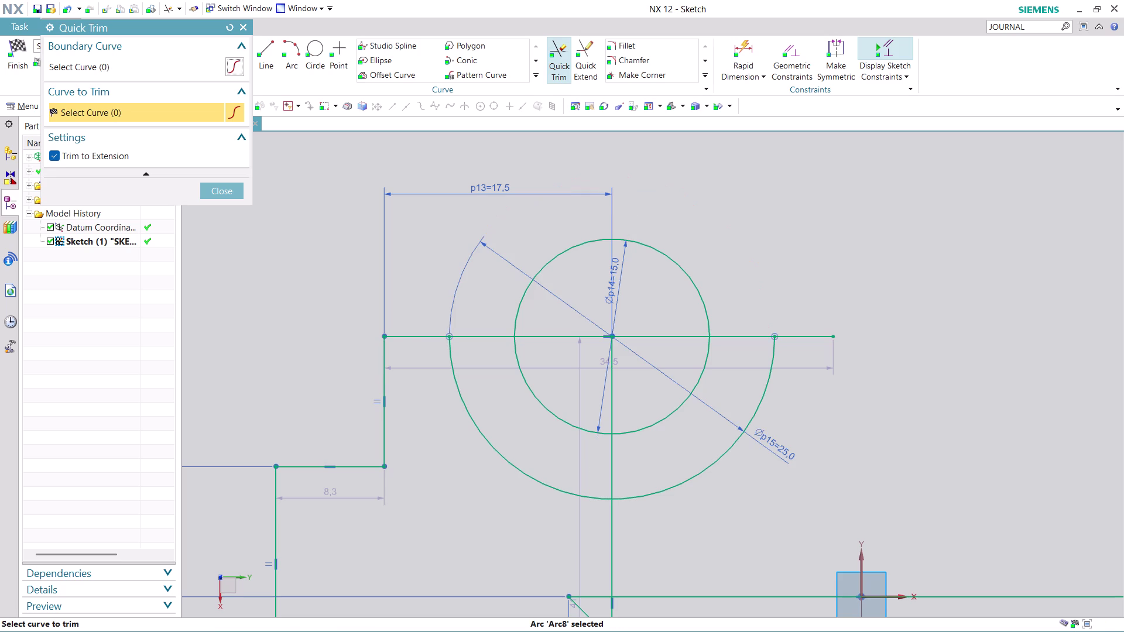
click(581, 239)
click(581, 336)
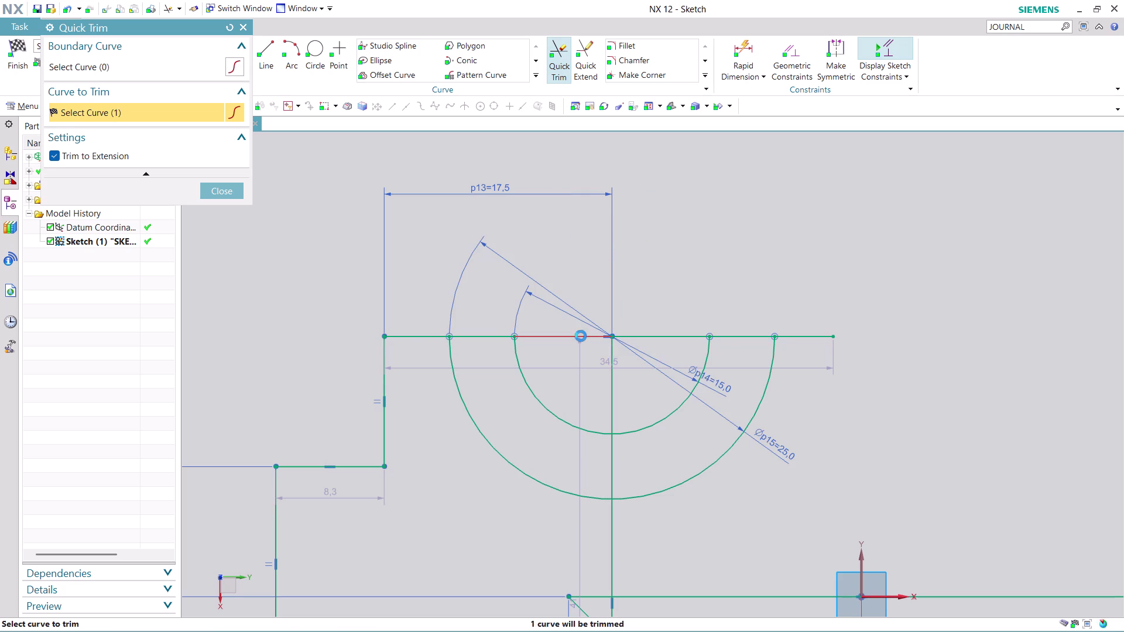
click(658, 332)
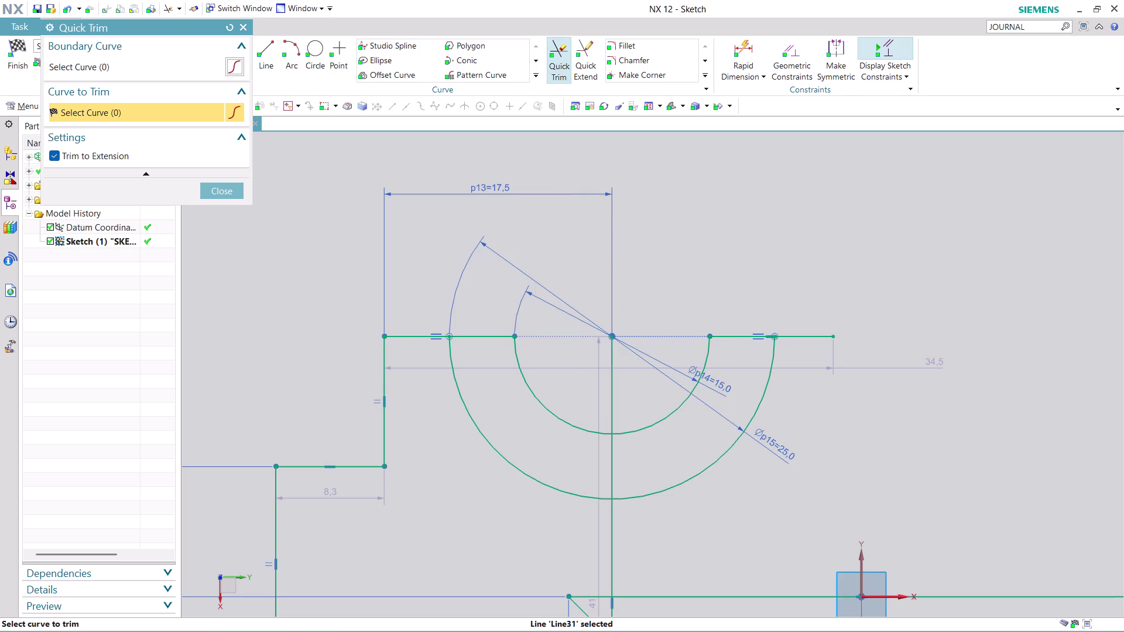
scroll(down, 3)
scroll(up, 3)
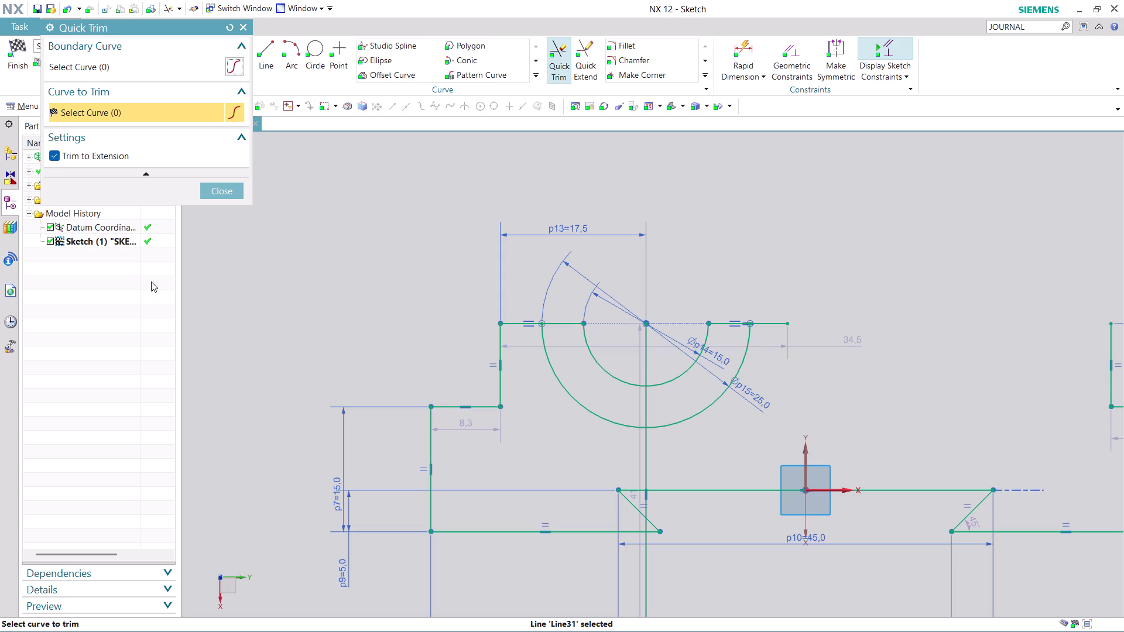
click(220, 192)
click(267, 47)
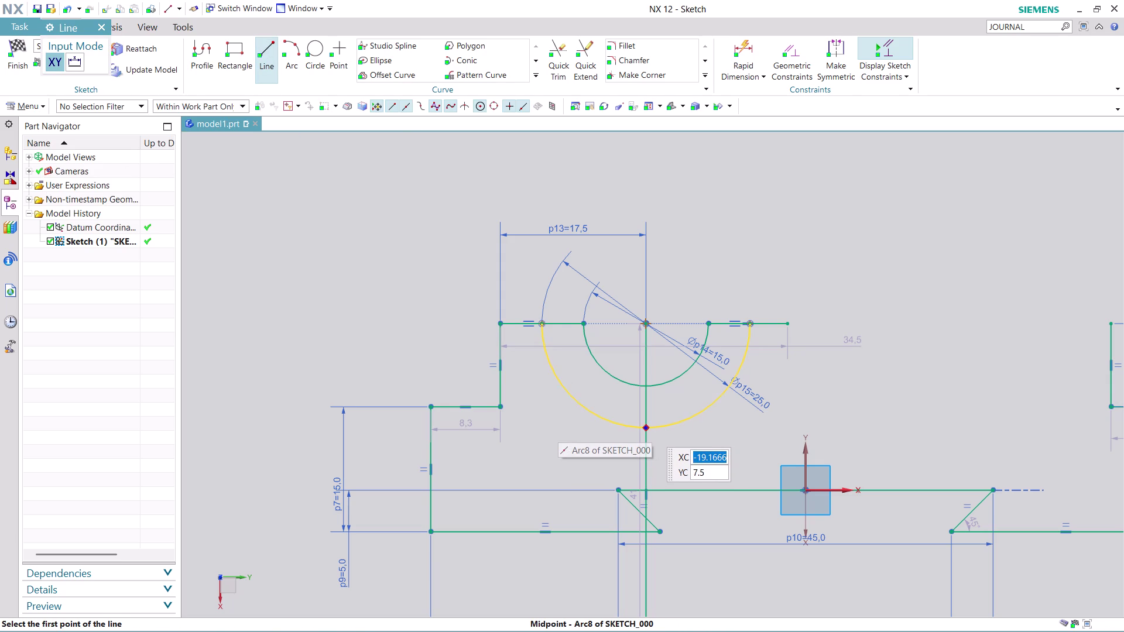
Draw a horizontal line right from the outer arc's lowest point and a long crossing vertical line.
click(647, 428)
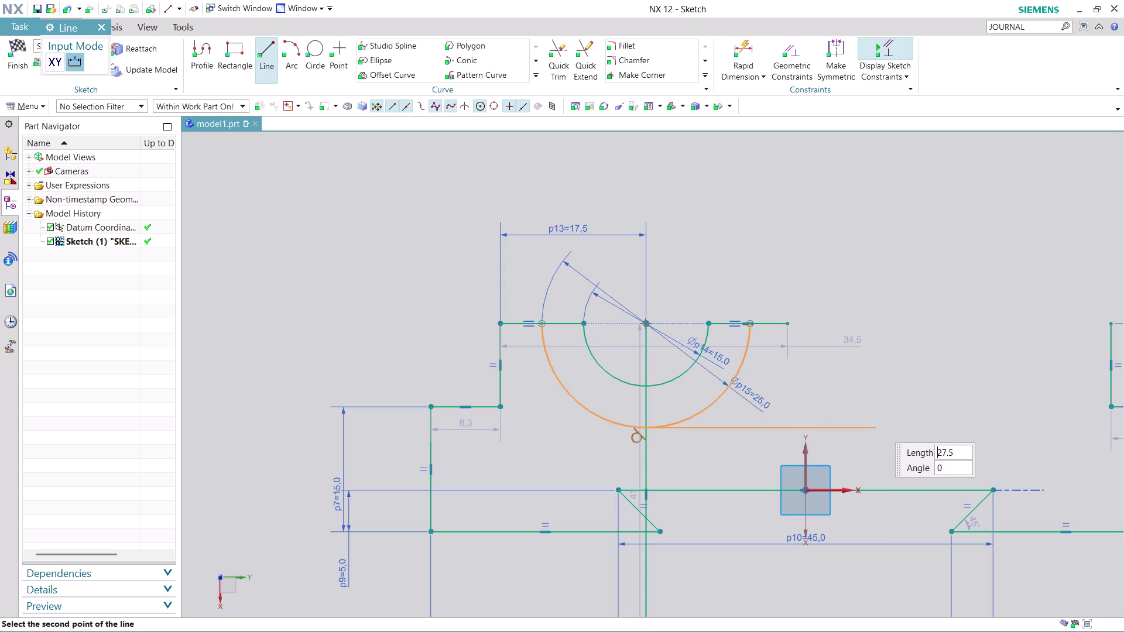
click(877, 420)
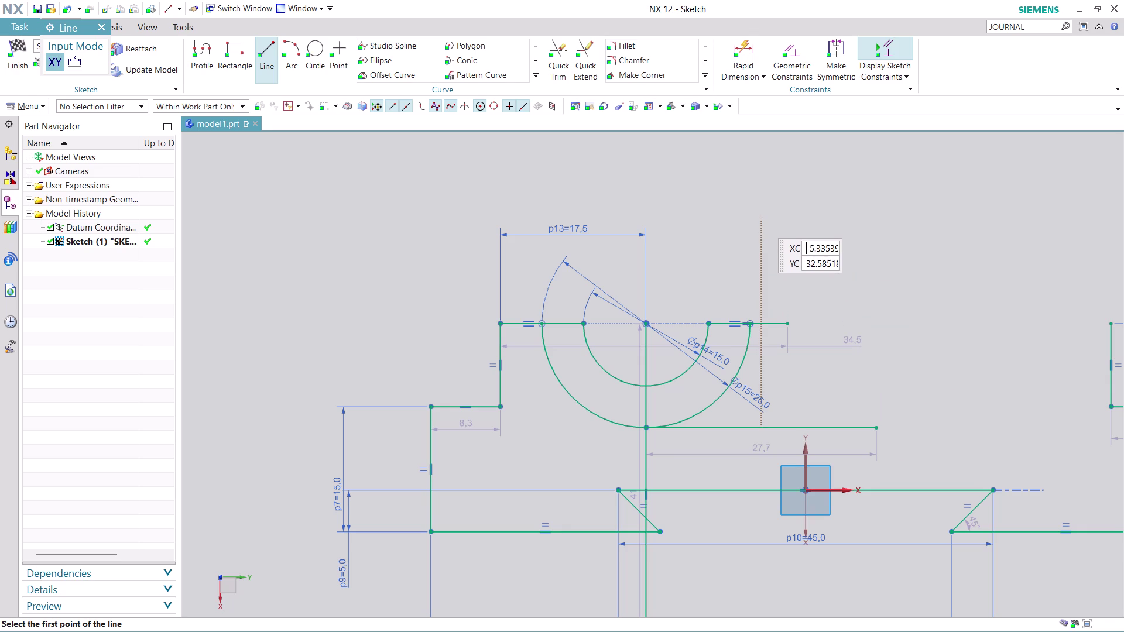
click(759, 219)
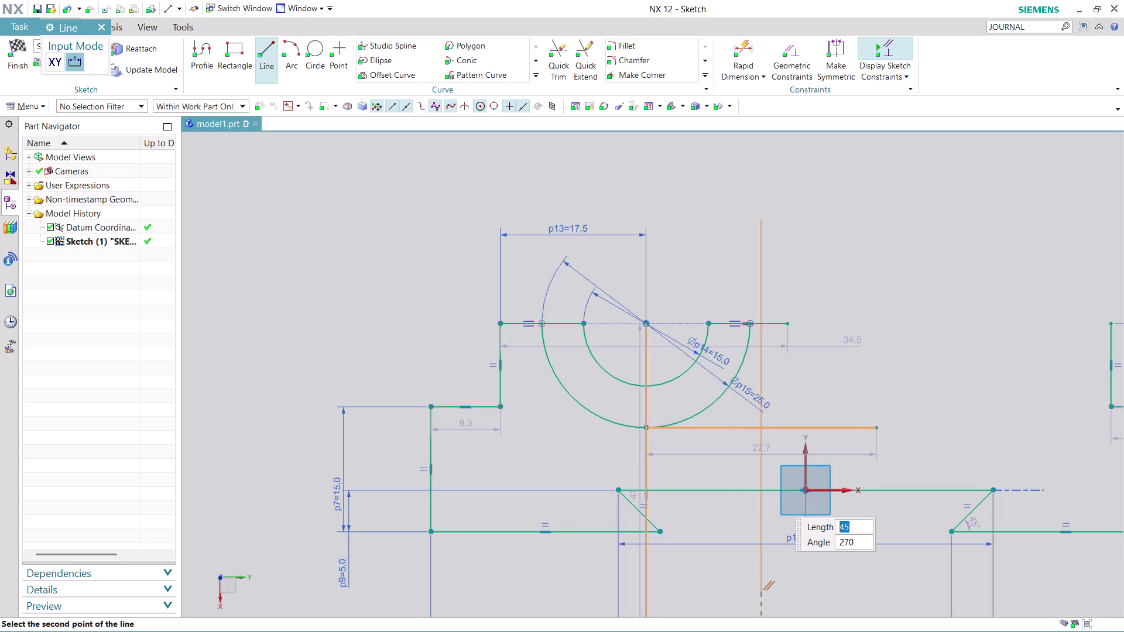
click(777, 592)
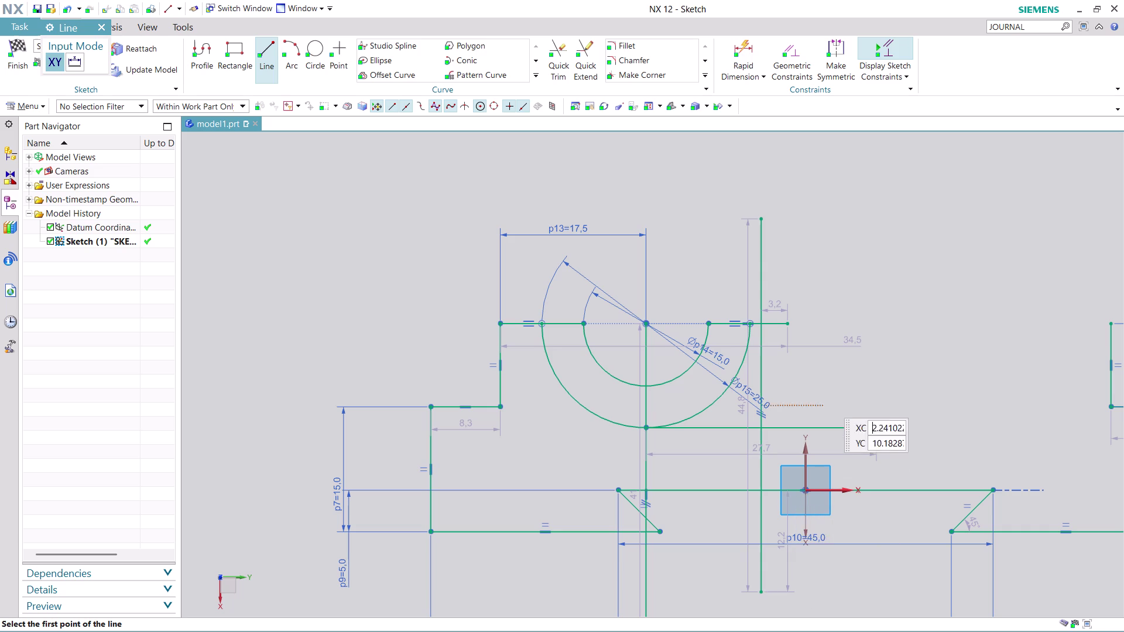
key(Escape)
key(Escape)
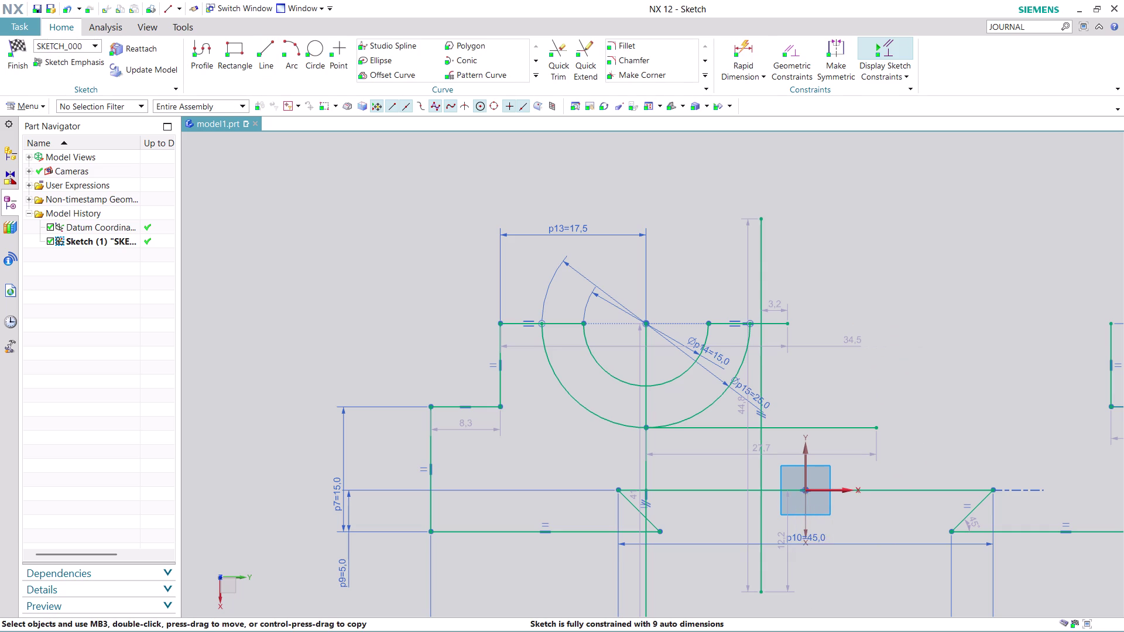
click(729, 49)
Dimension the new vertical line from the vertical axis as p16 = 7.5 and close dimensioning.
scroll(up, 3)
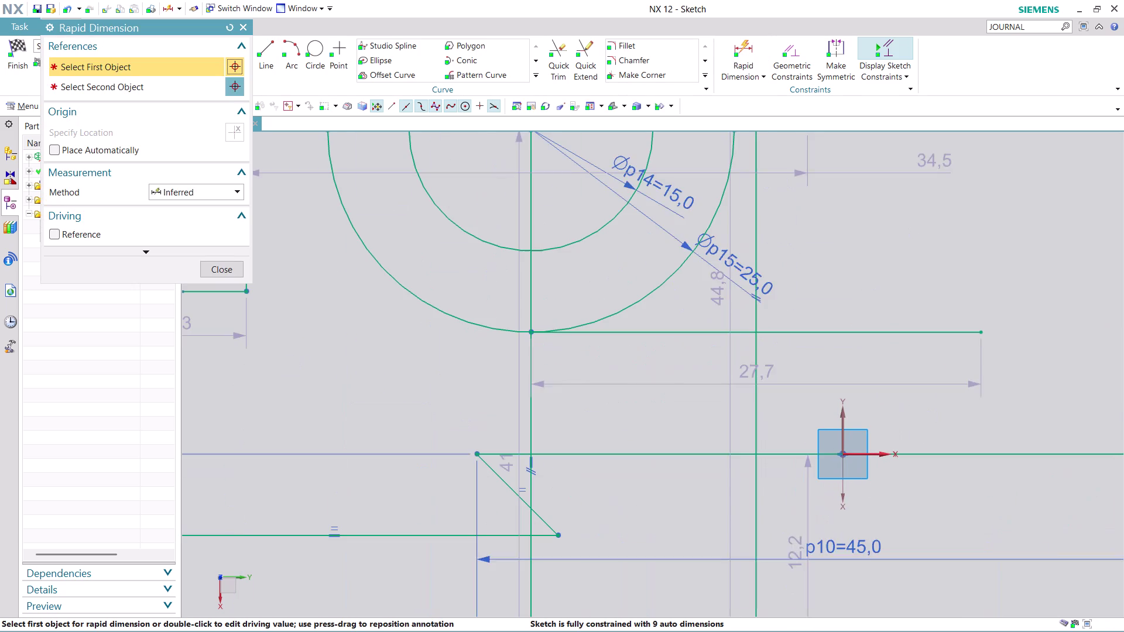
click(755, 489)
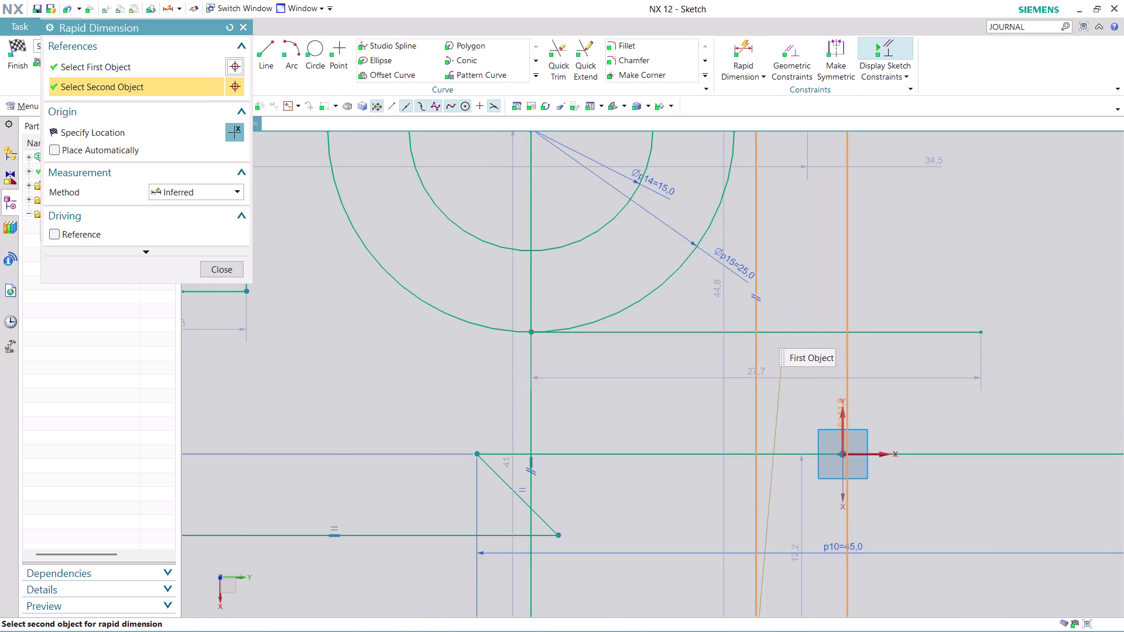
click(845, 418)
click(804, 503)
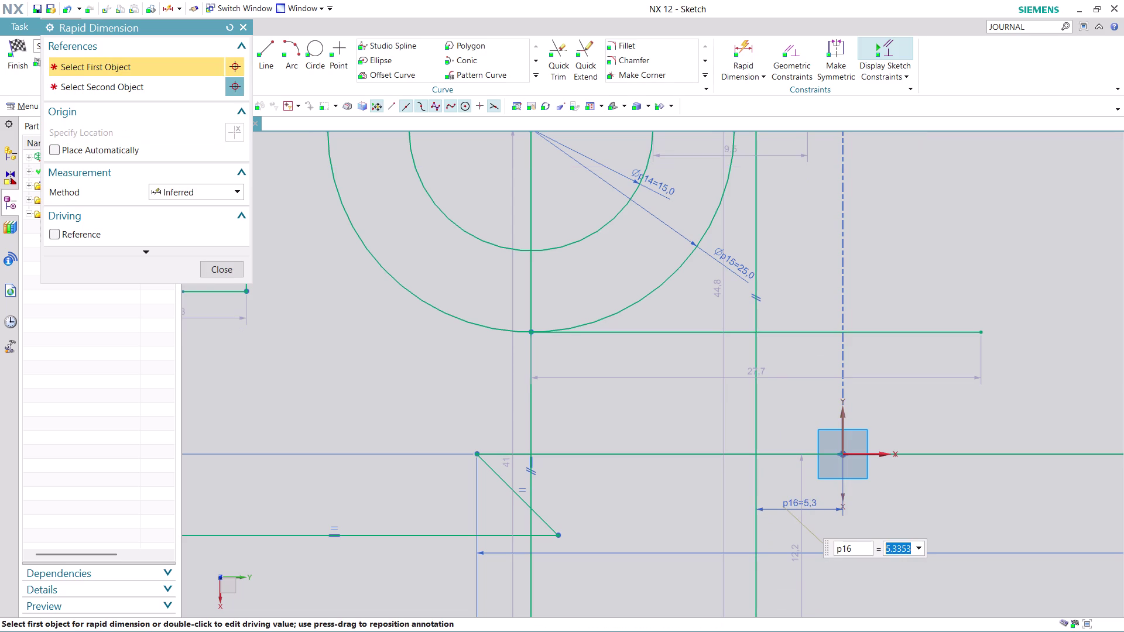
text(7.5)
key(Return)
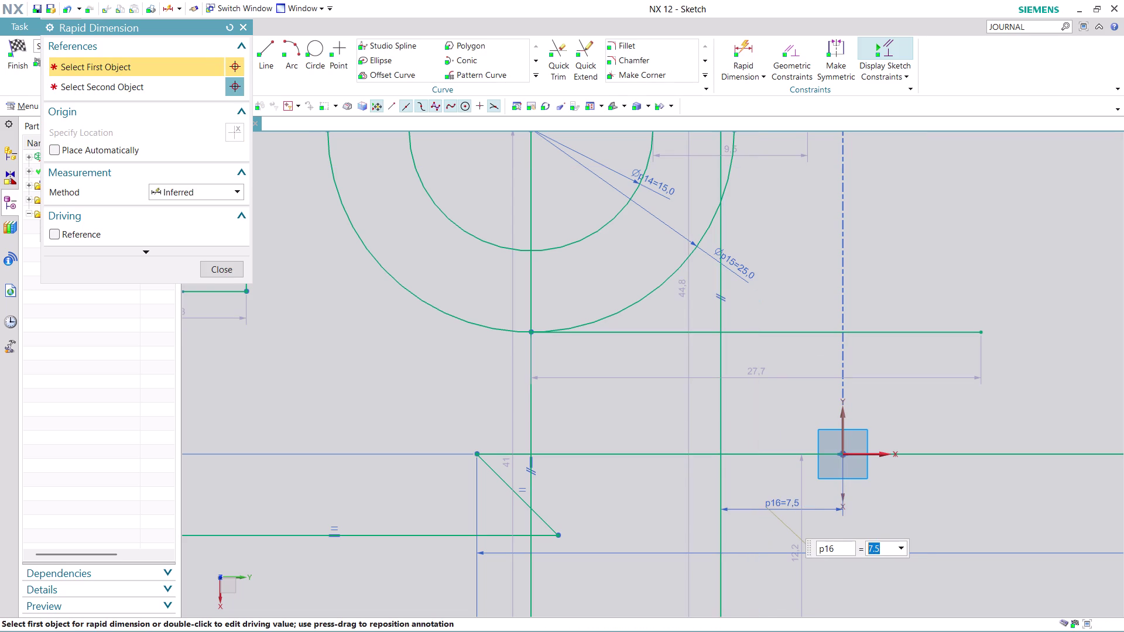
click(231, 272)
scroll(down, 3)
scroll(up, 3)
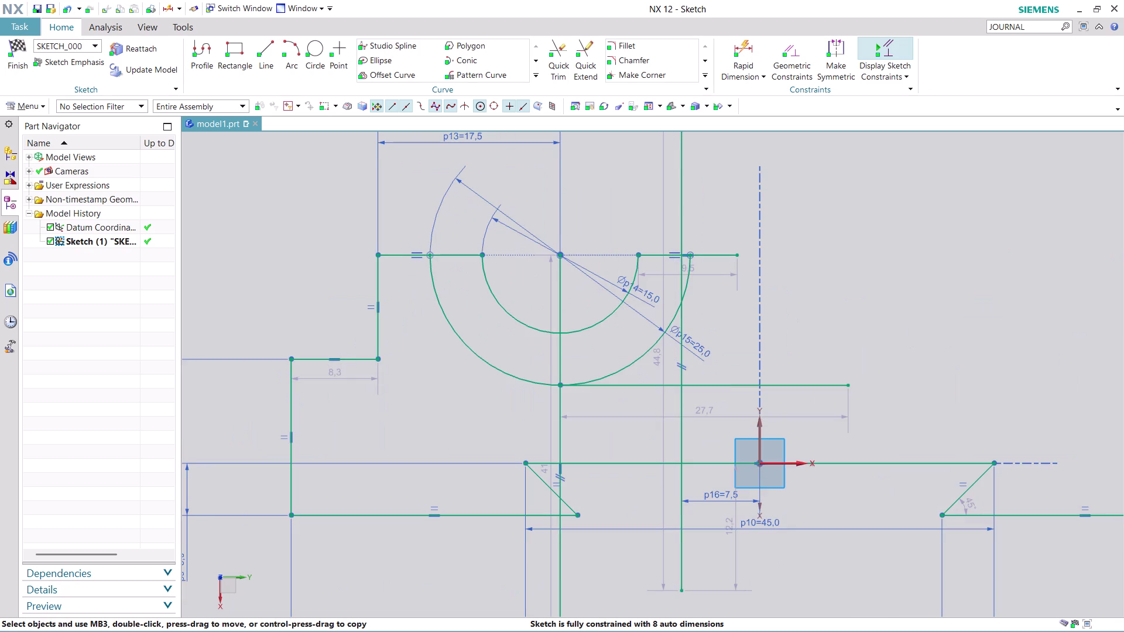
scroll(up, 3)
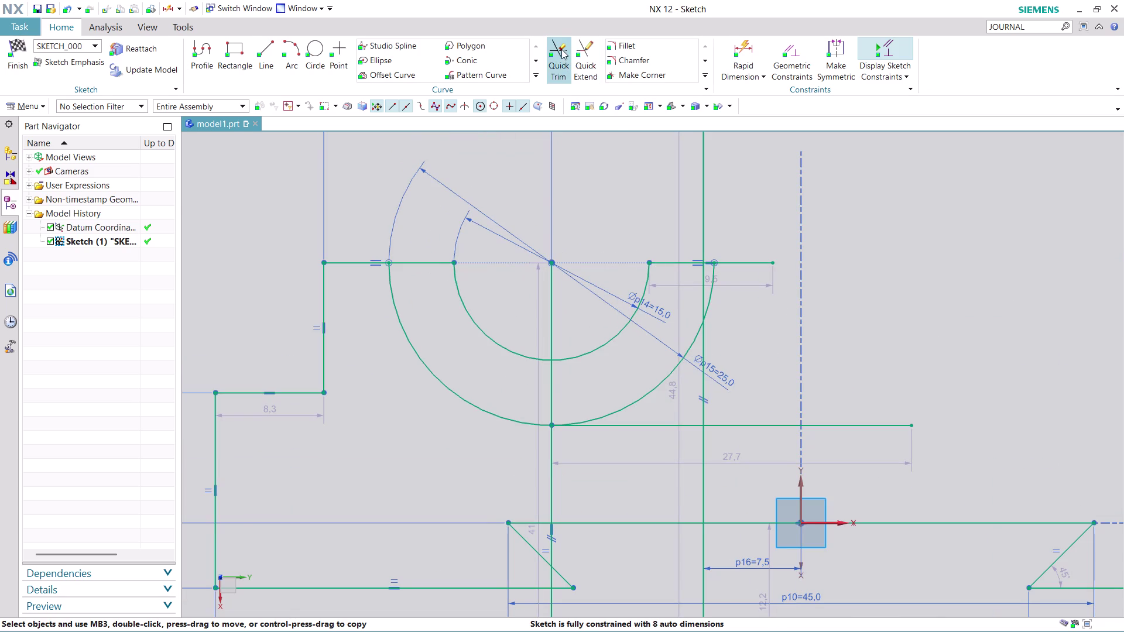
Trim the excess line ends, the top line stub and the outer arc's right half.
click(561, 49)
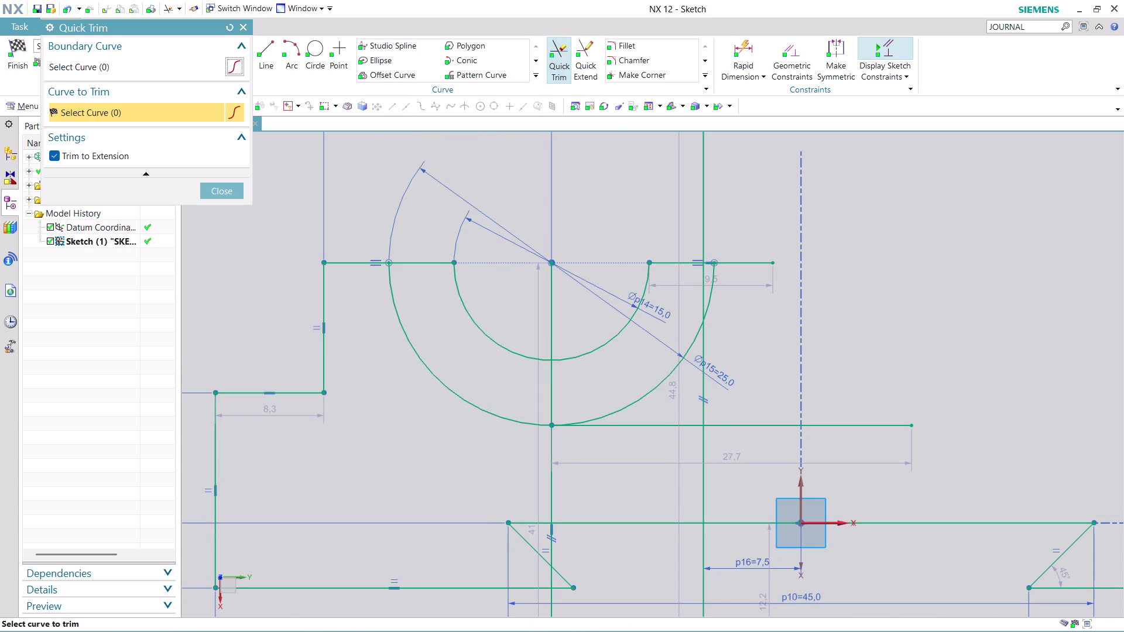
click(703, 589)
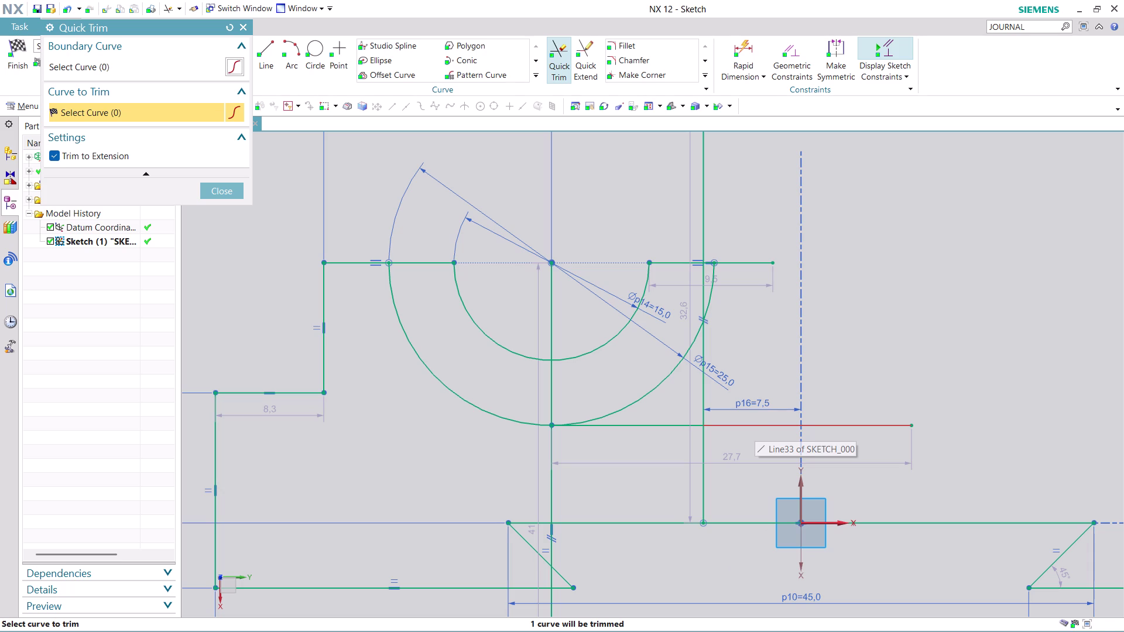
click(754, 426)
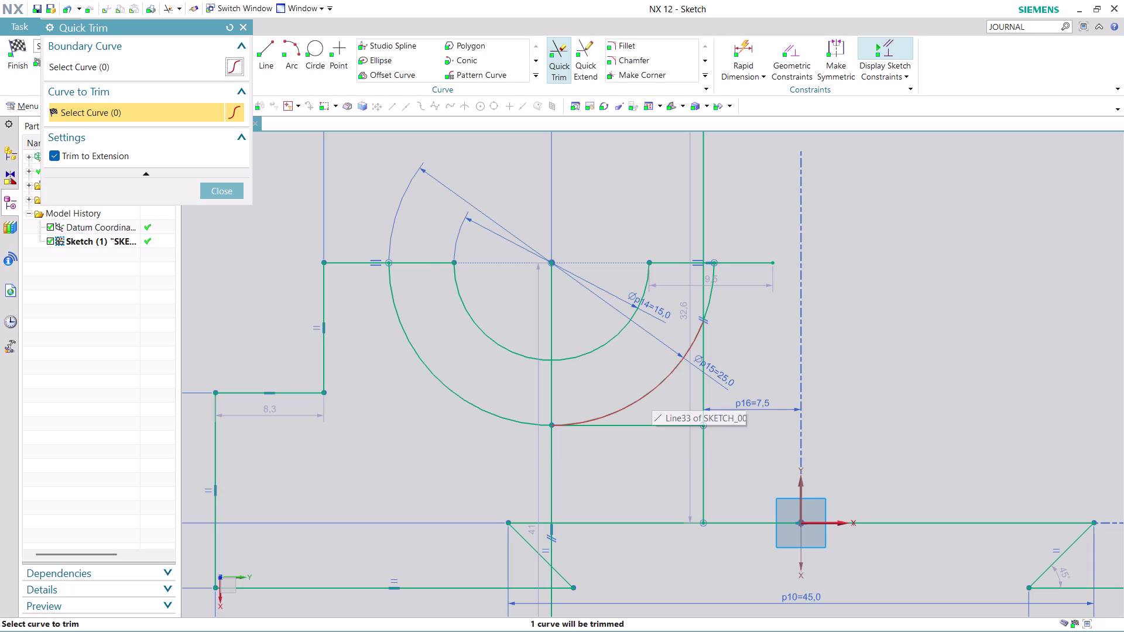
click(652, 396)
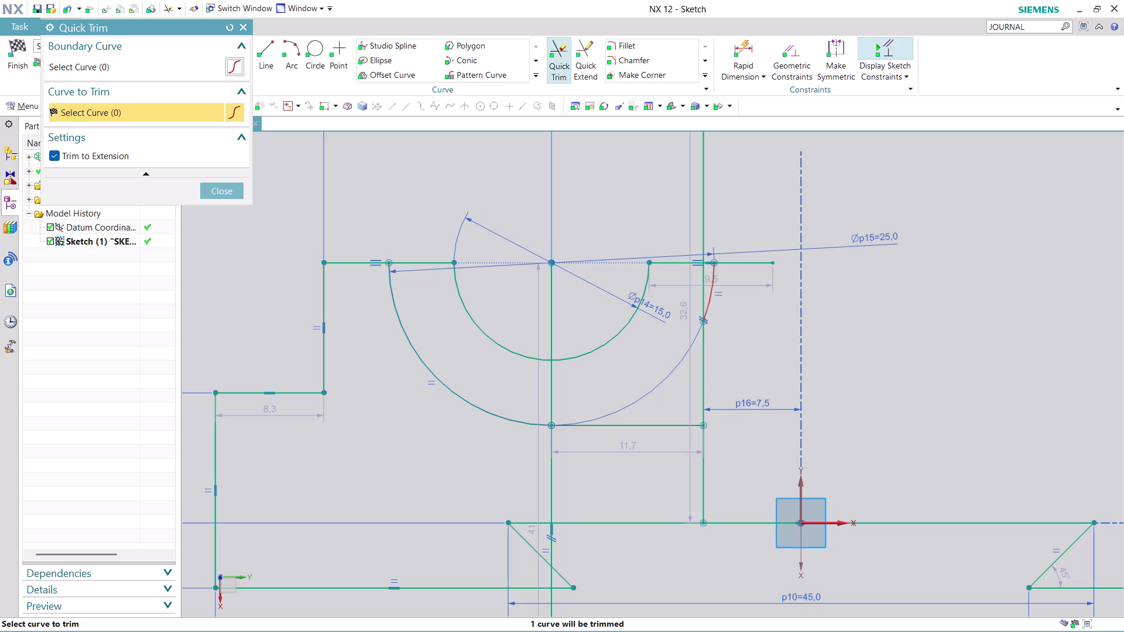
click(714, 289)
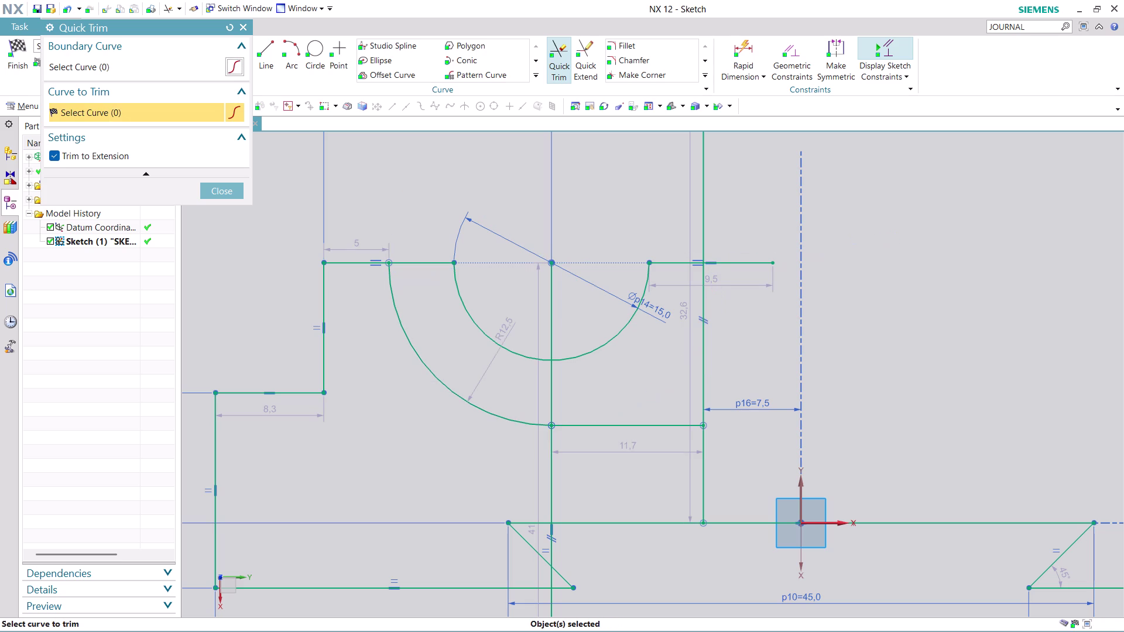
click(746, 262)
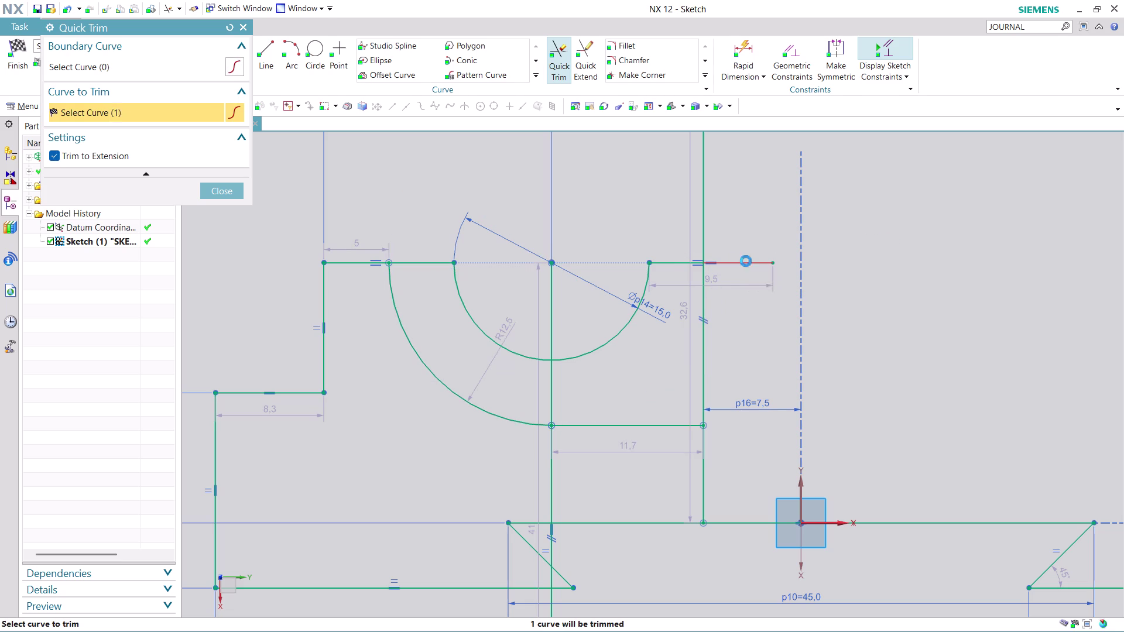
scroll(down, 3)
scroll(up, 3)
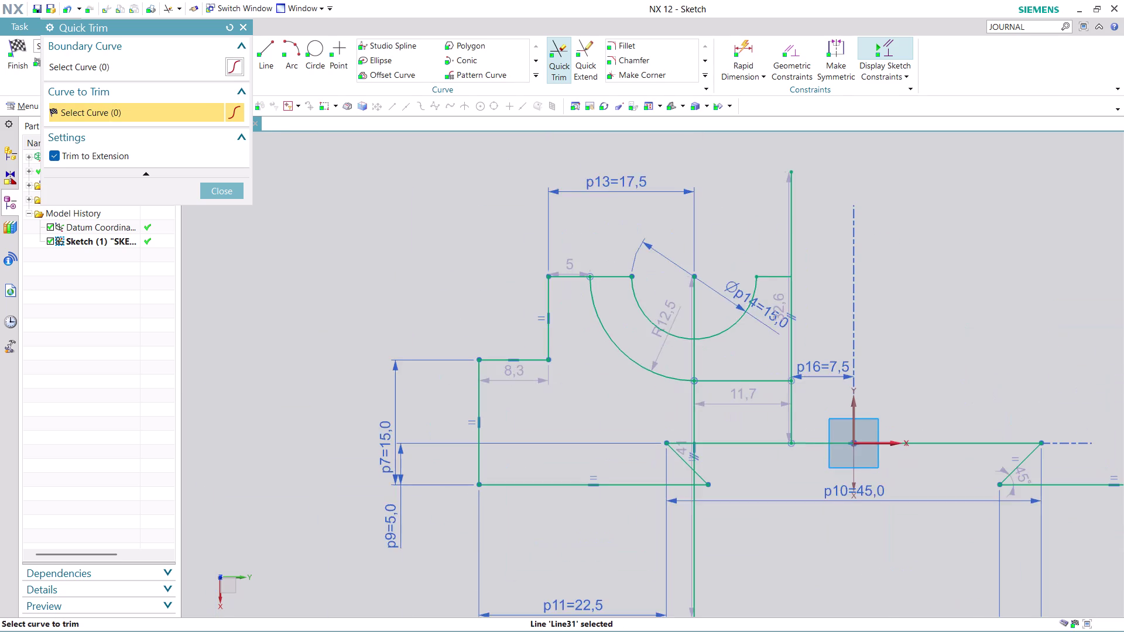
scroll(down, 3)
scroll(up, 3)
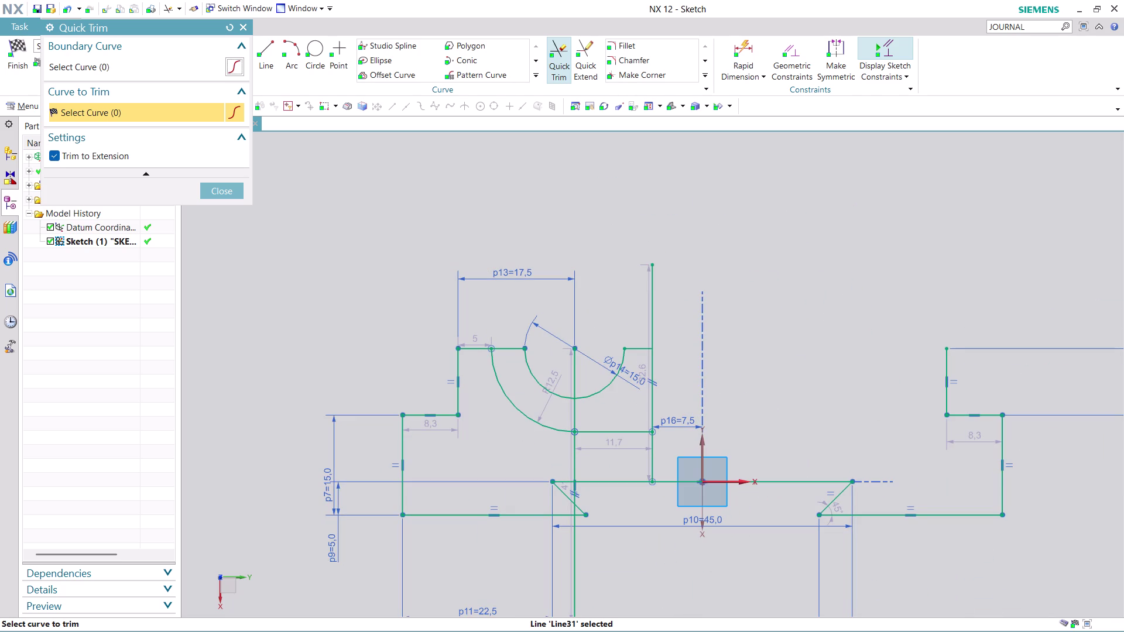
click(222, 192)
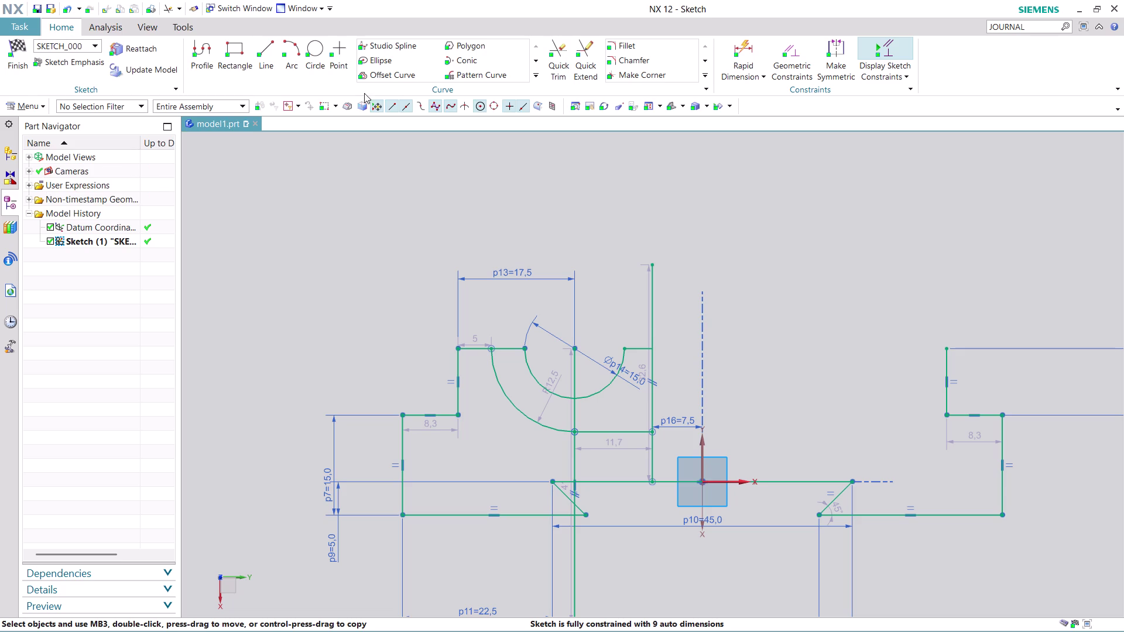
click(537, 76)
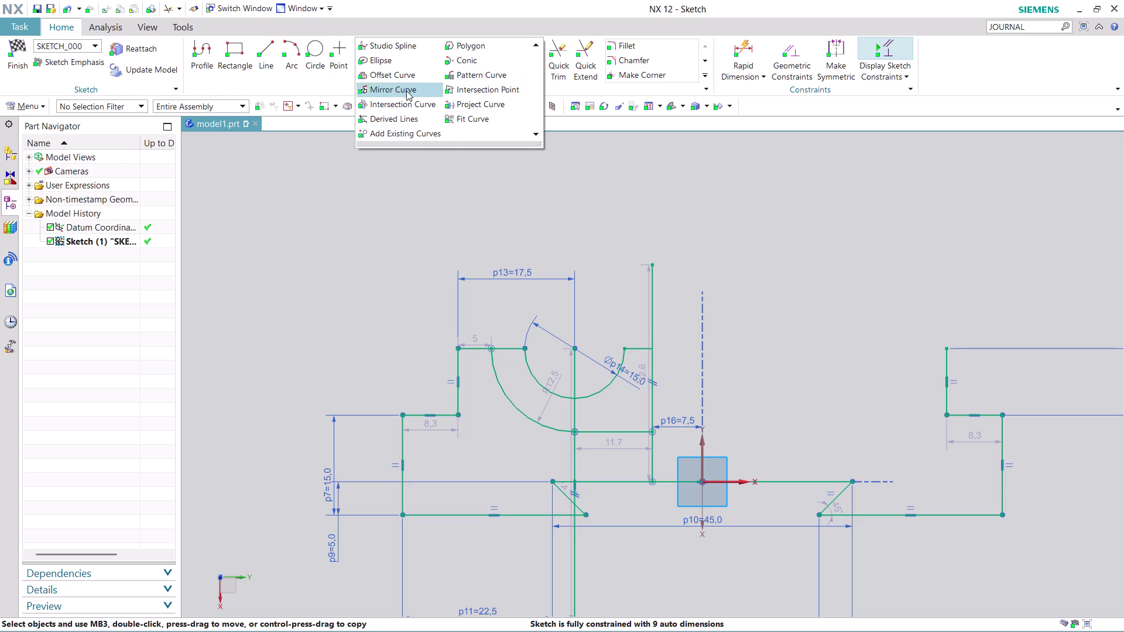
click(407, 89)
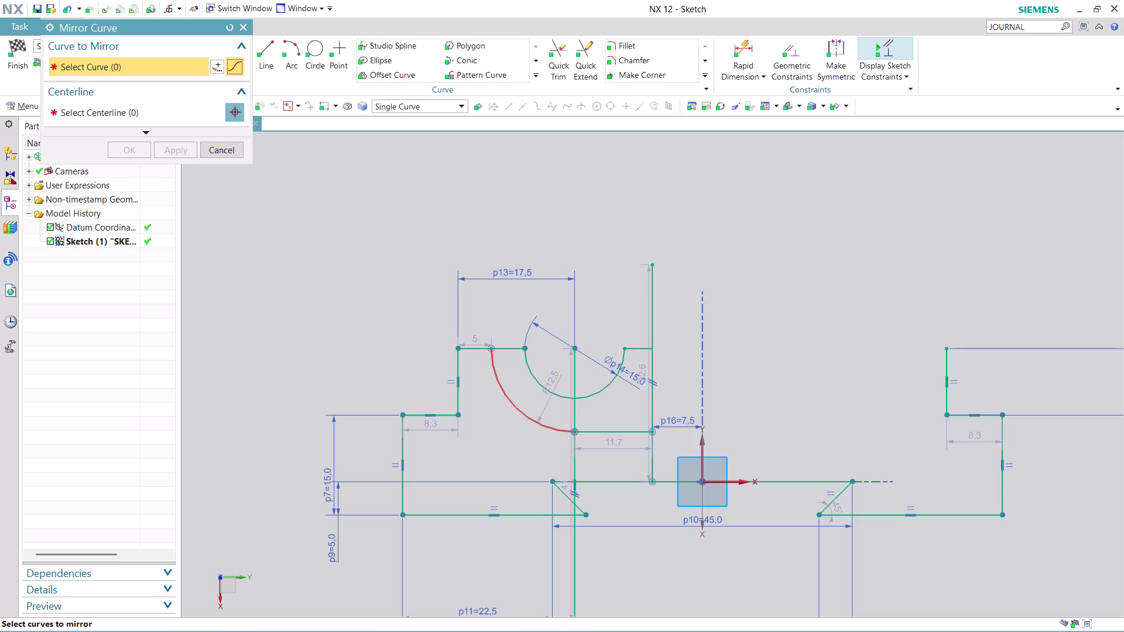
click(479, 345)
click(503, 381)
click(548, 380)
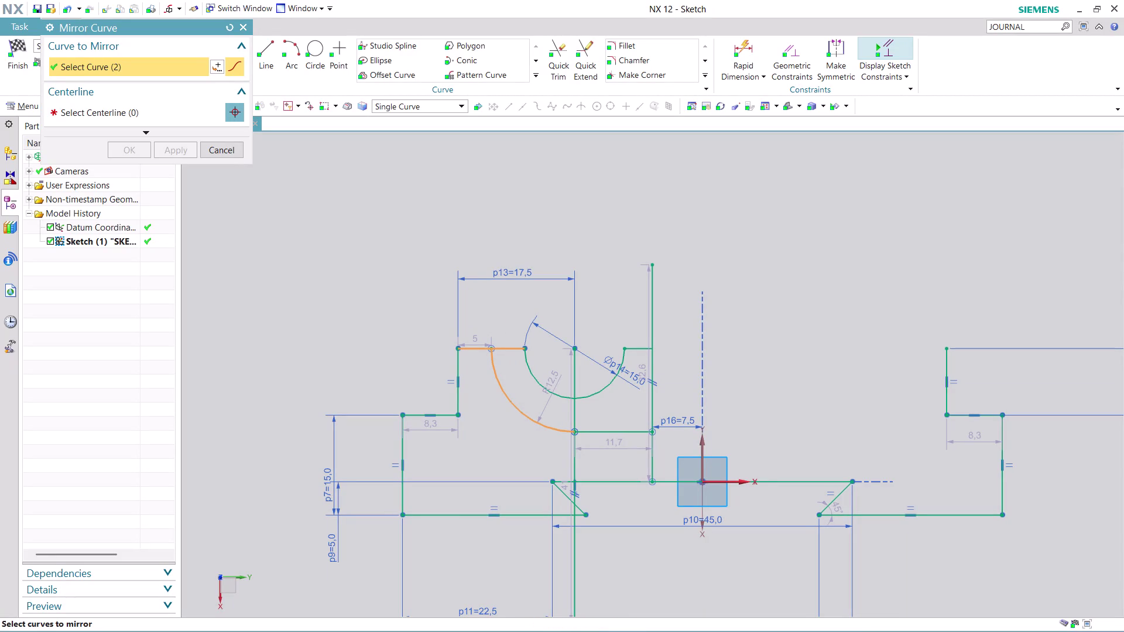
click(551, 389)
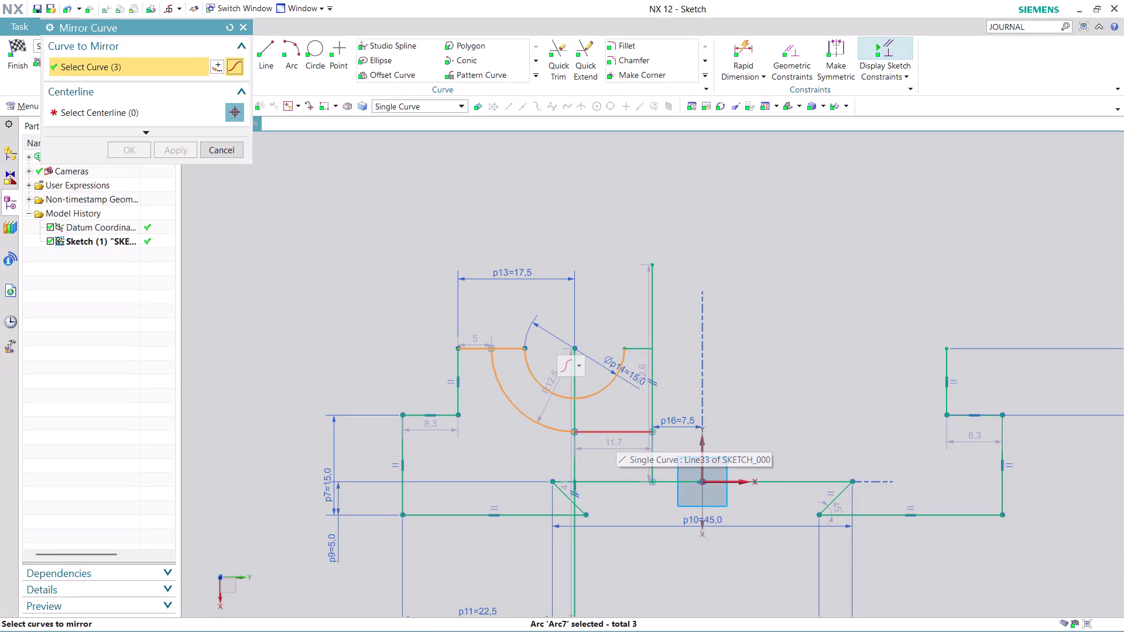
click(616, 437)
click(634, 346)
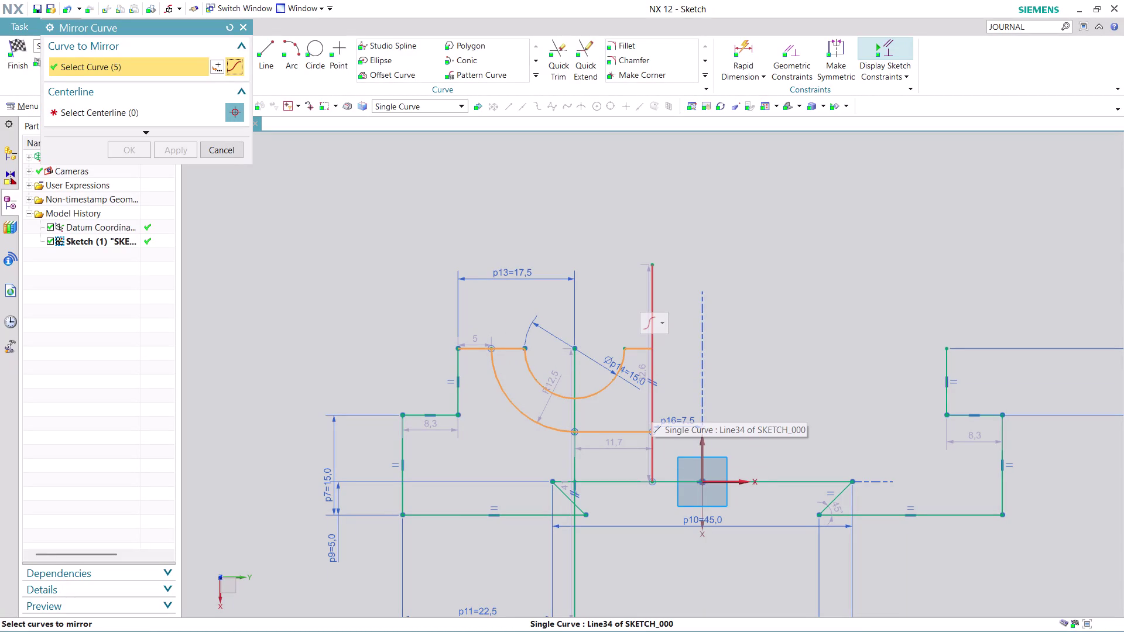
click(223, 149)
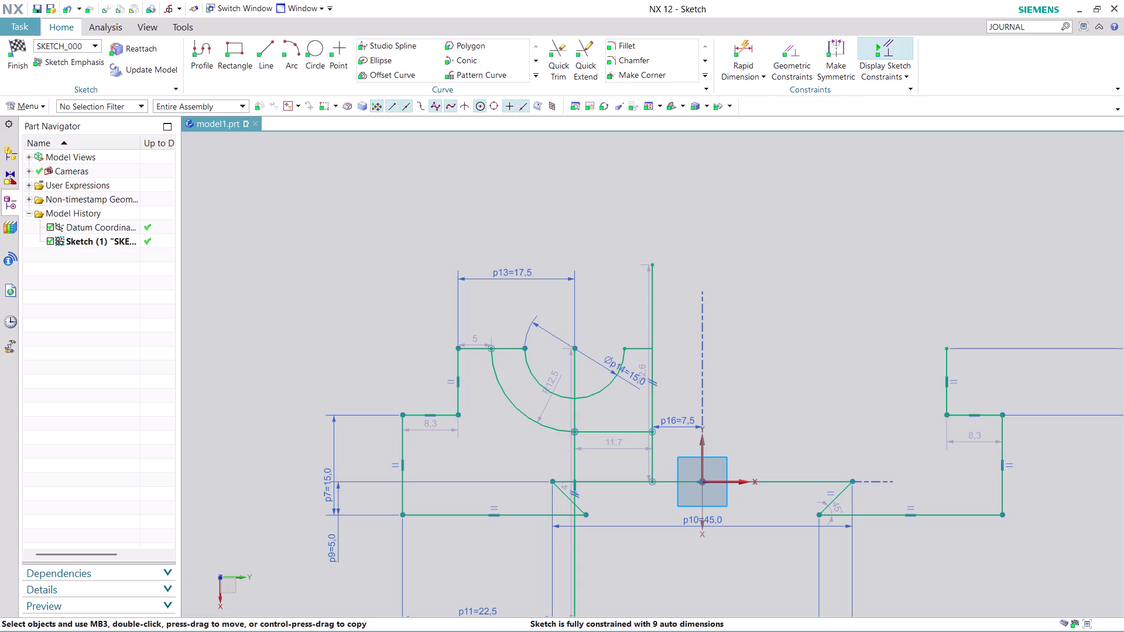
click(561, 50)
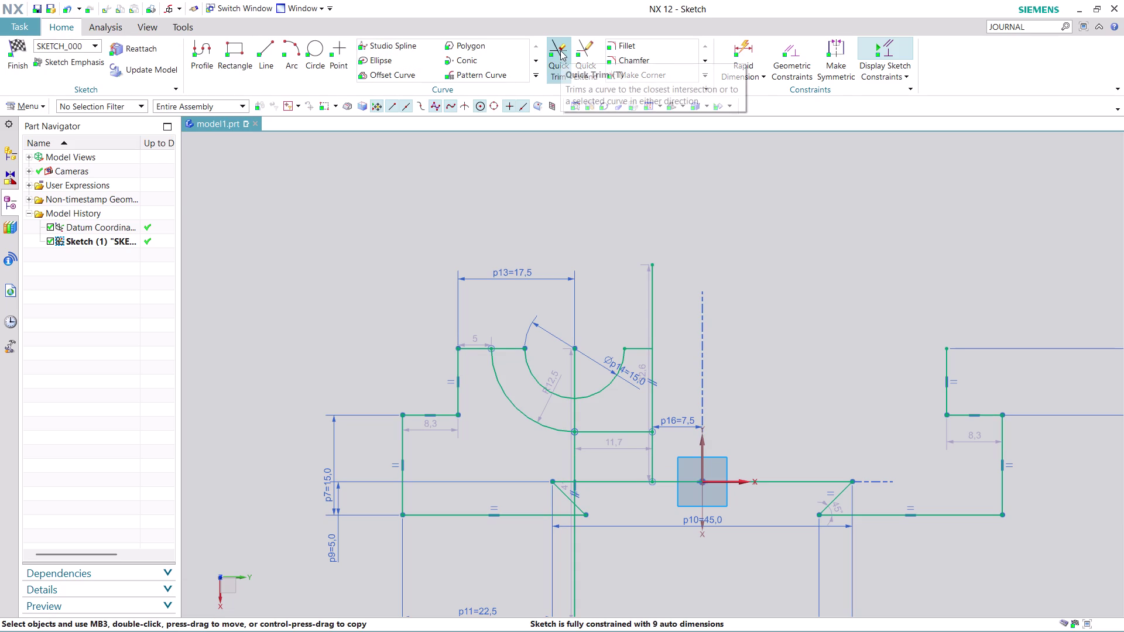
click(654, 311)
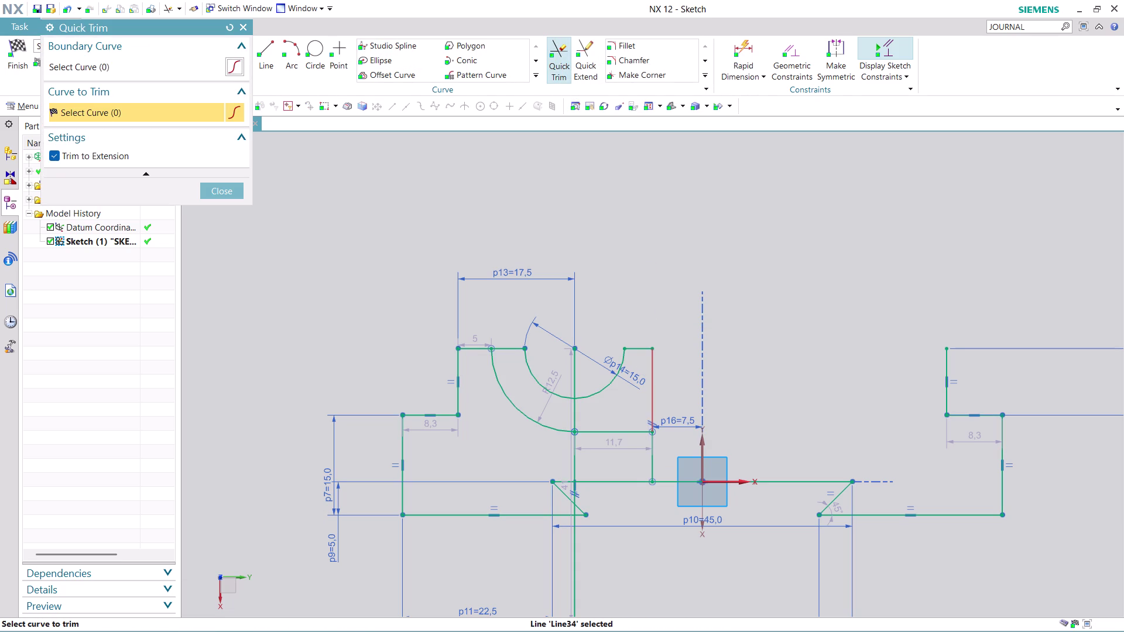
Trim the leftover upper vertical segment and the short top stub beside the inner arc.
click(655, 392)
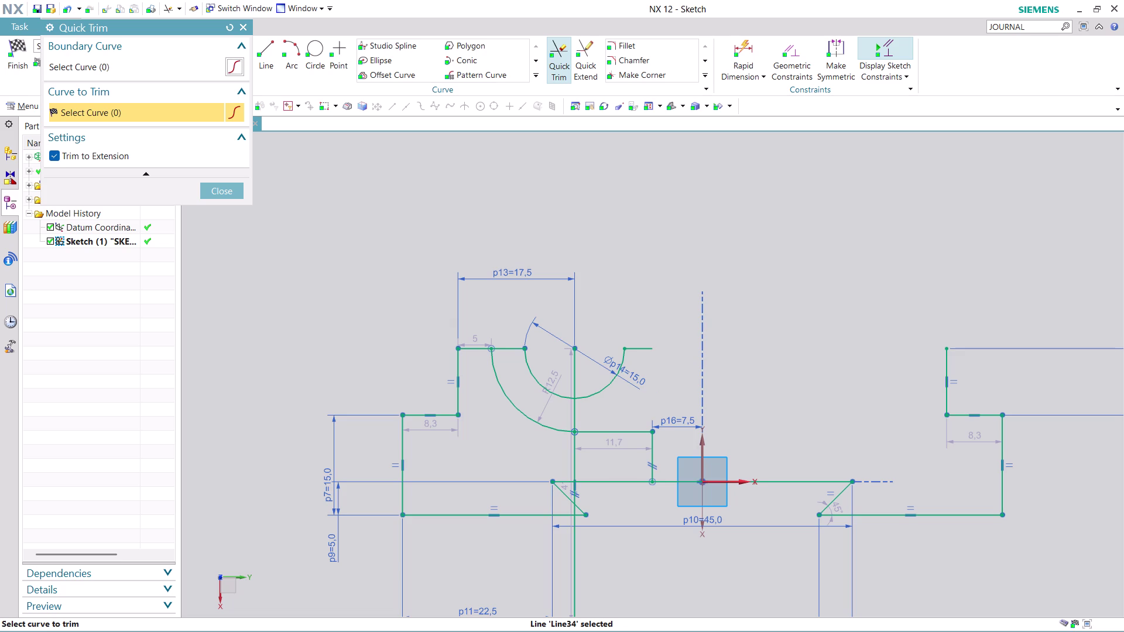
click(648, 350)
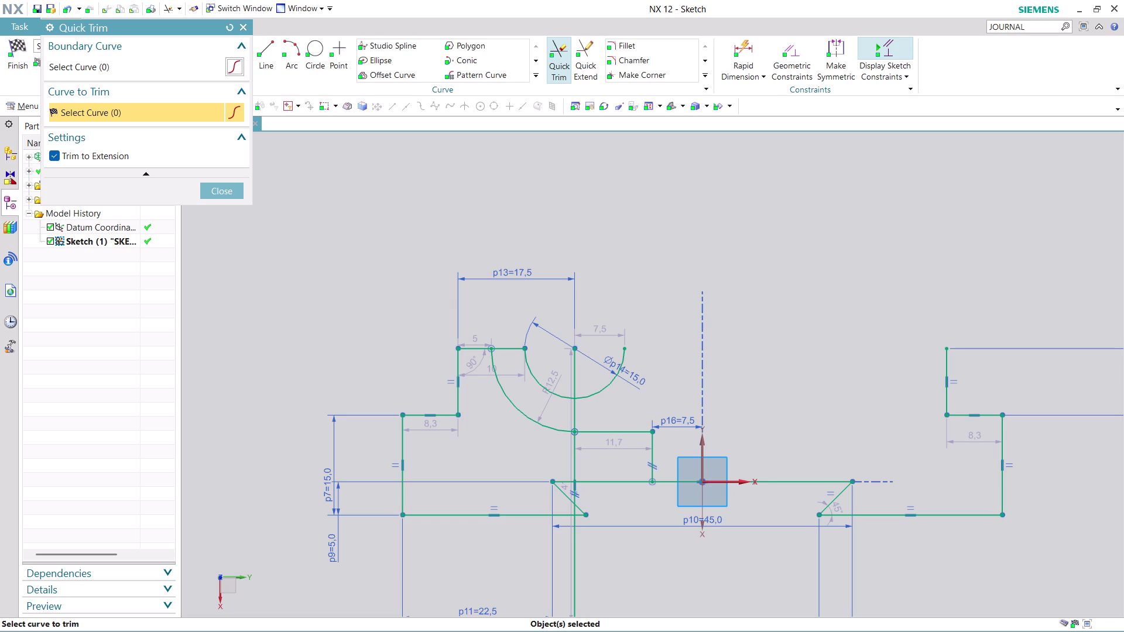
click(231, 189)
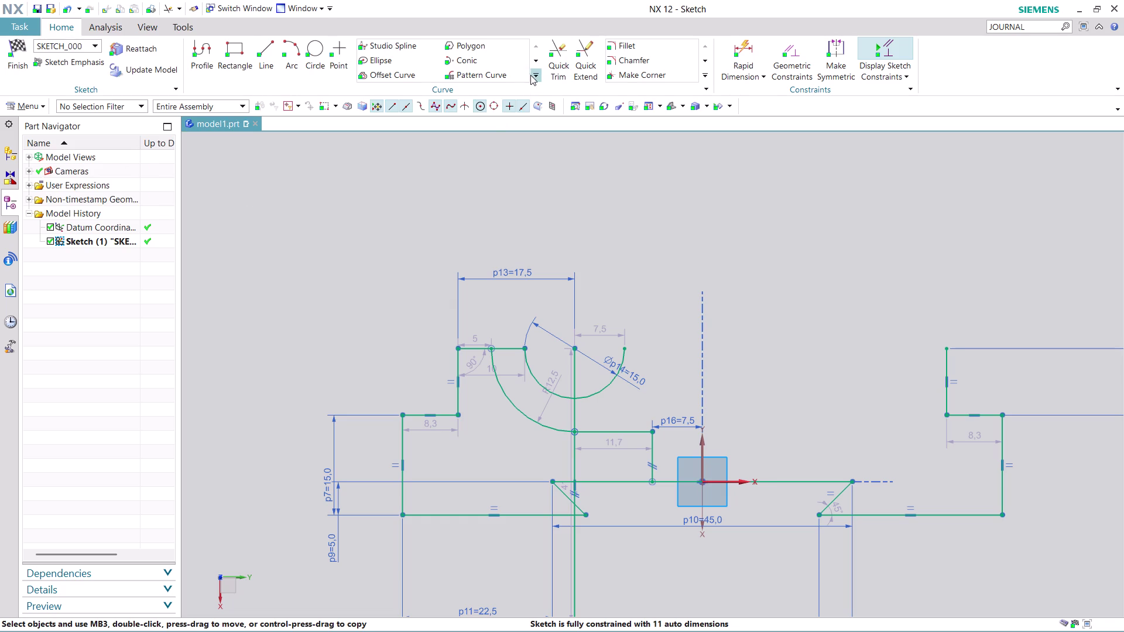
Mirror the two slot arcs and three slot lines about the sketch vertical axis.
click(531, 74)
click(408, 87)
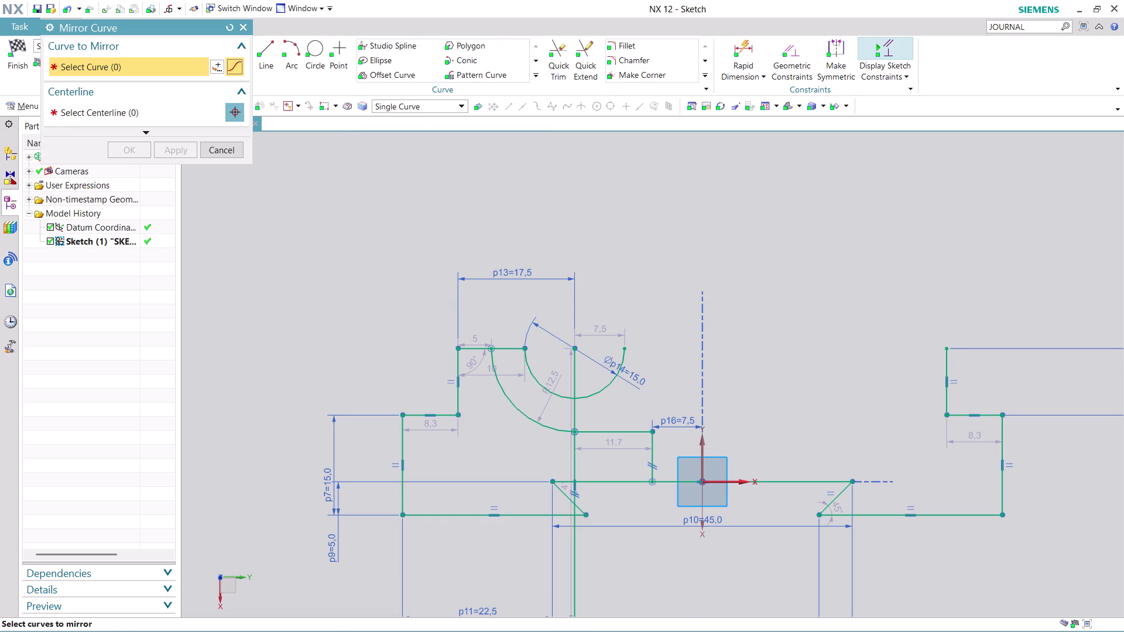
click(509, 345)
click(530, 370)
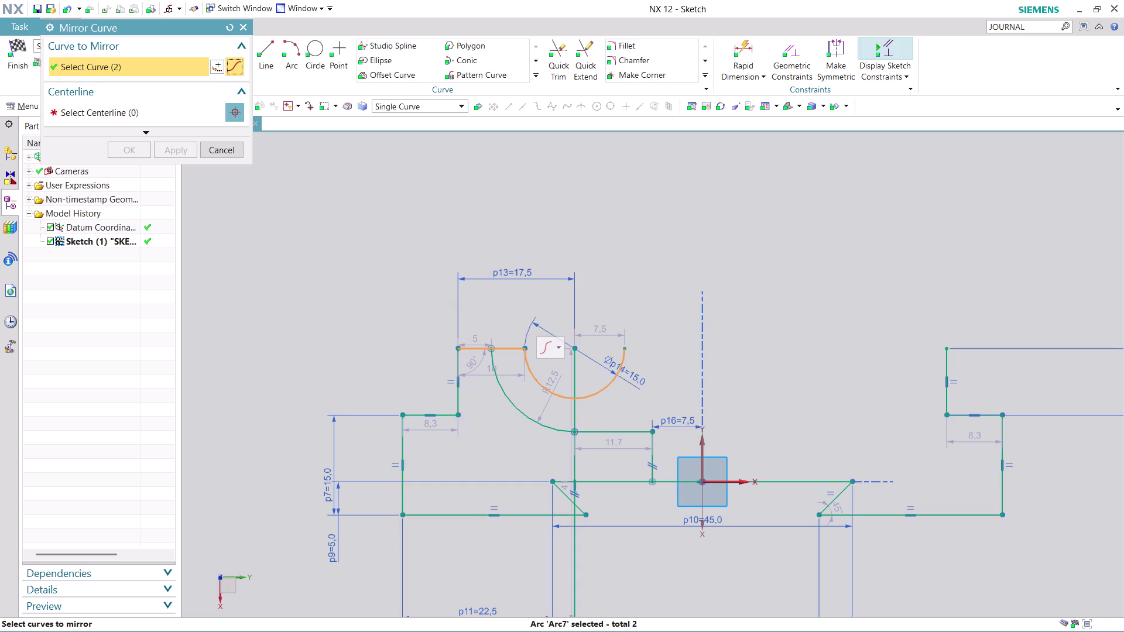
click(512, 401)
click(624, 430)
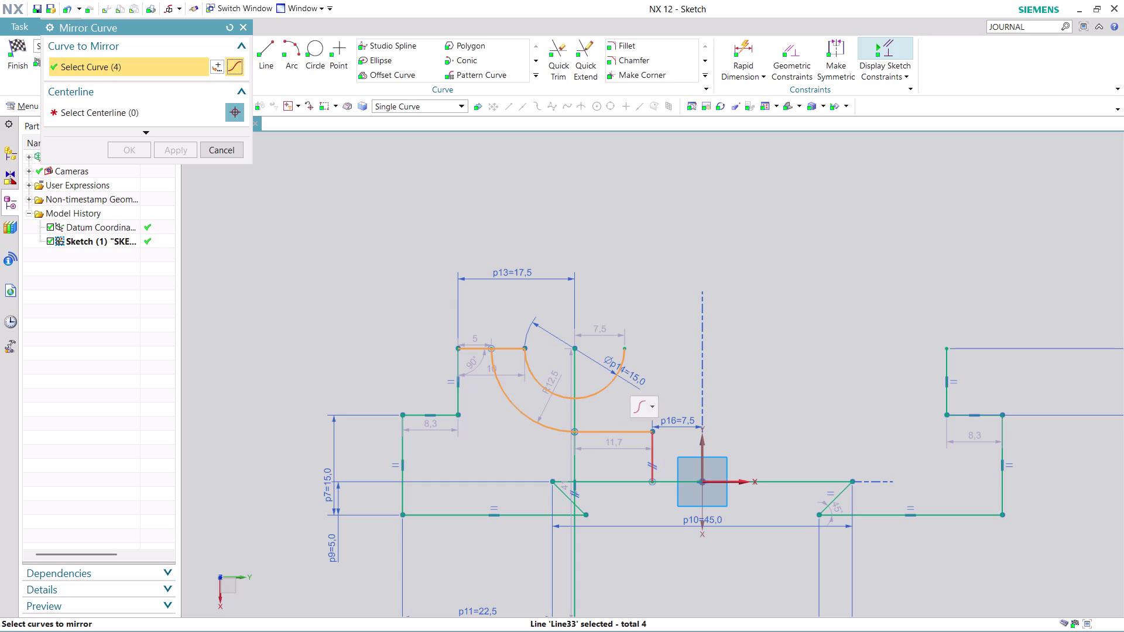
click(650, 457)
click(189, 115)
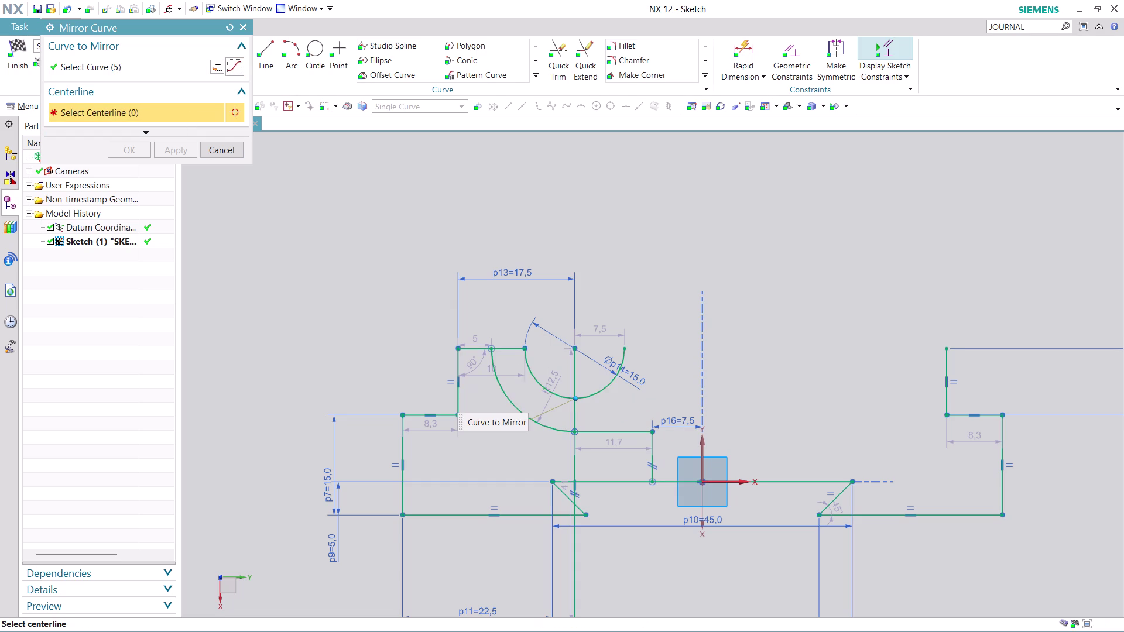
click(701, 446)
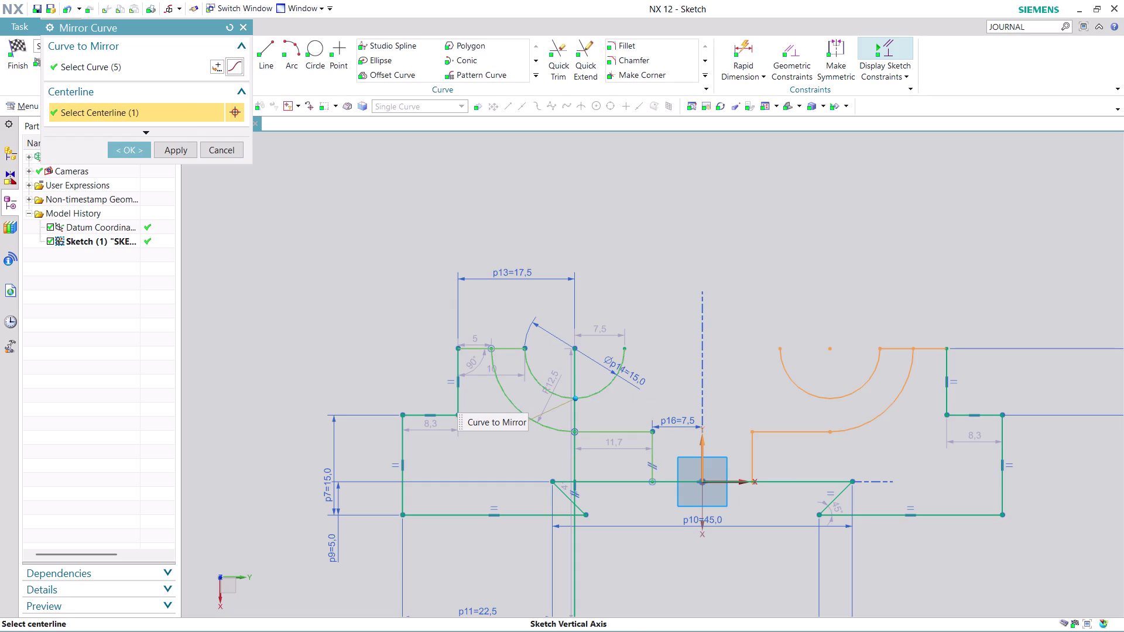
click(122, 153)
scroll(up, 3)
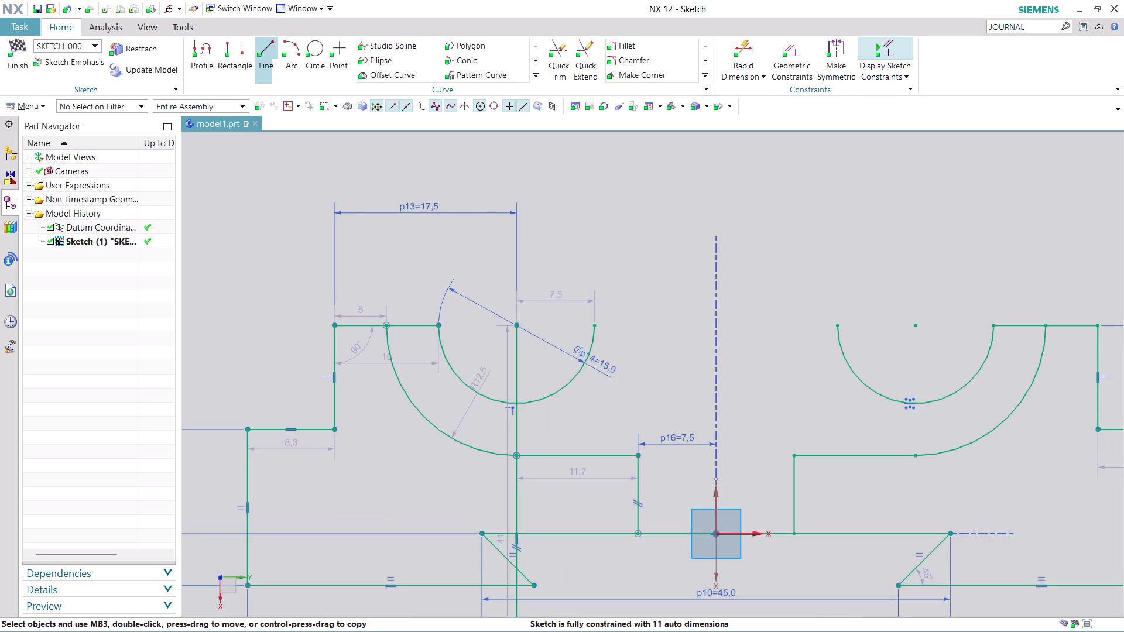
click(577, 61)
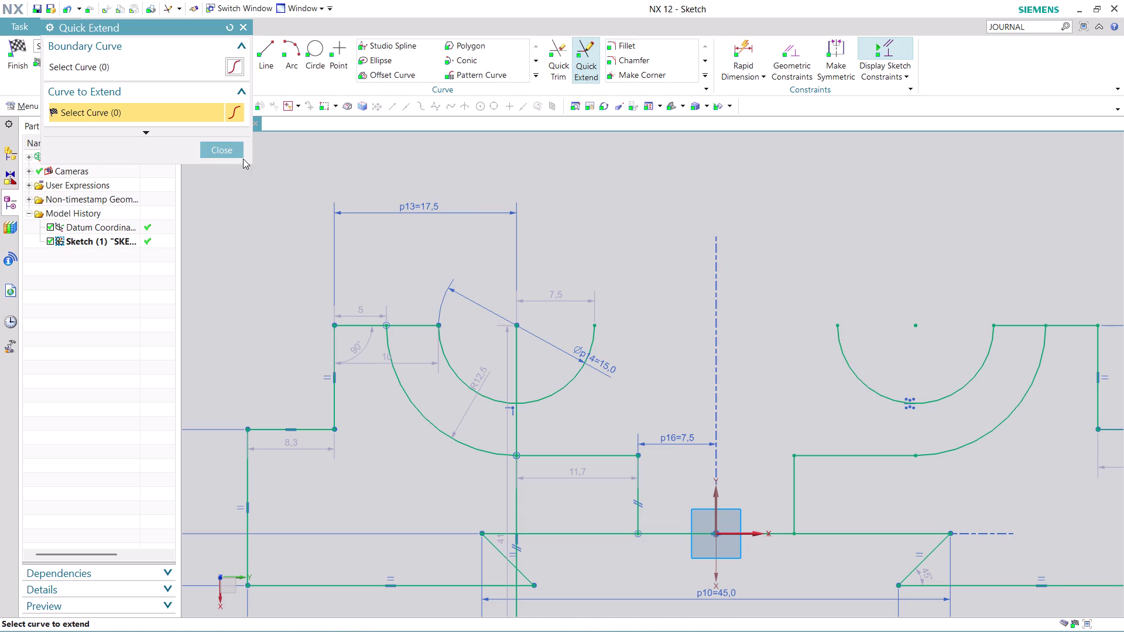
Draw a top line from the left slot edge to the End Point of Arc10.
click(231, 150)
click(270, 39)
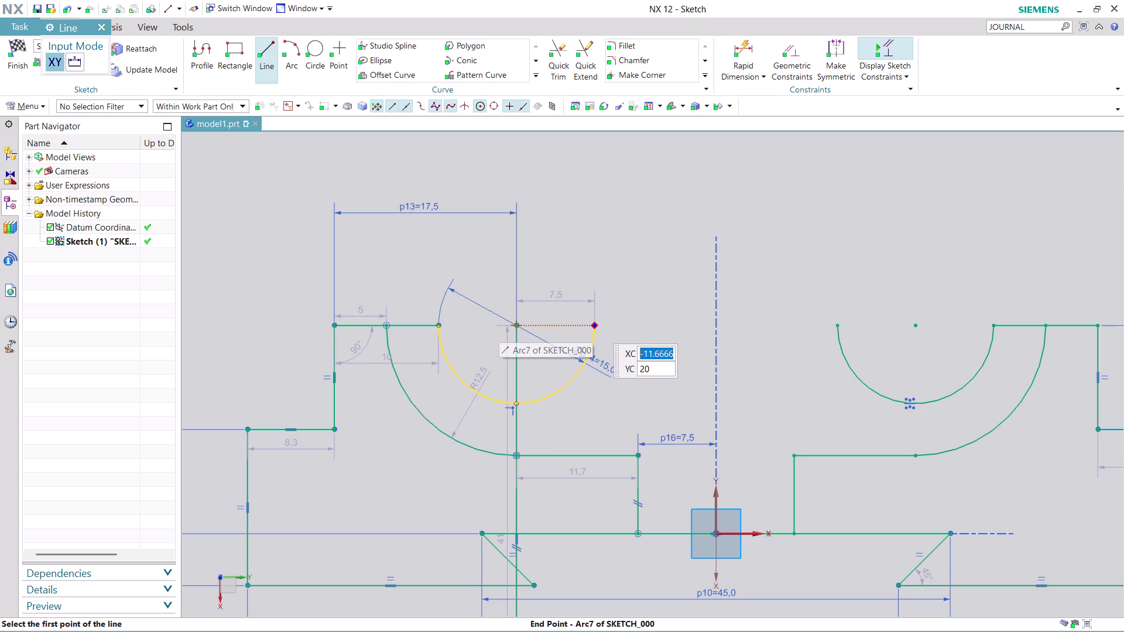
click(594, 324)
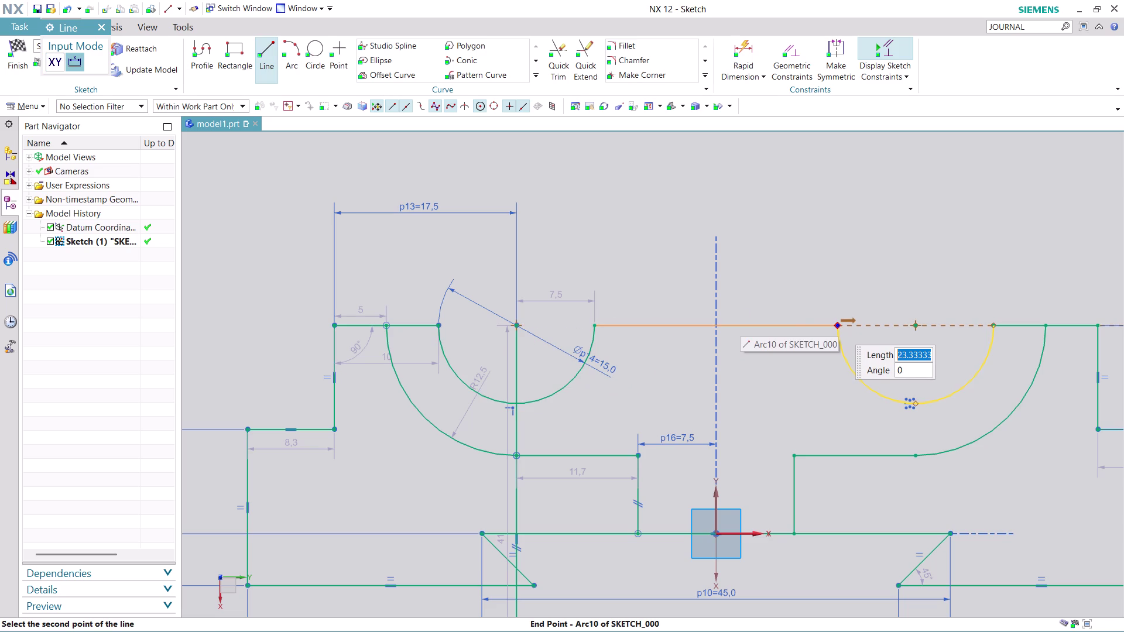
click(836, 326)
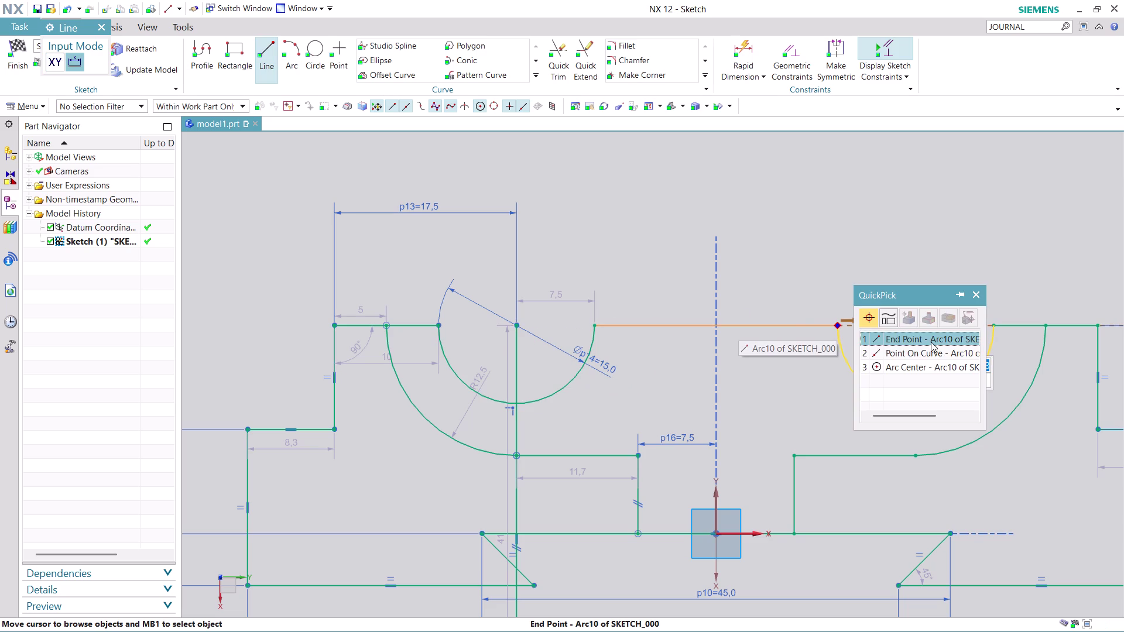
click(925, 341)
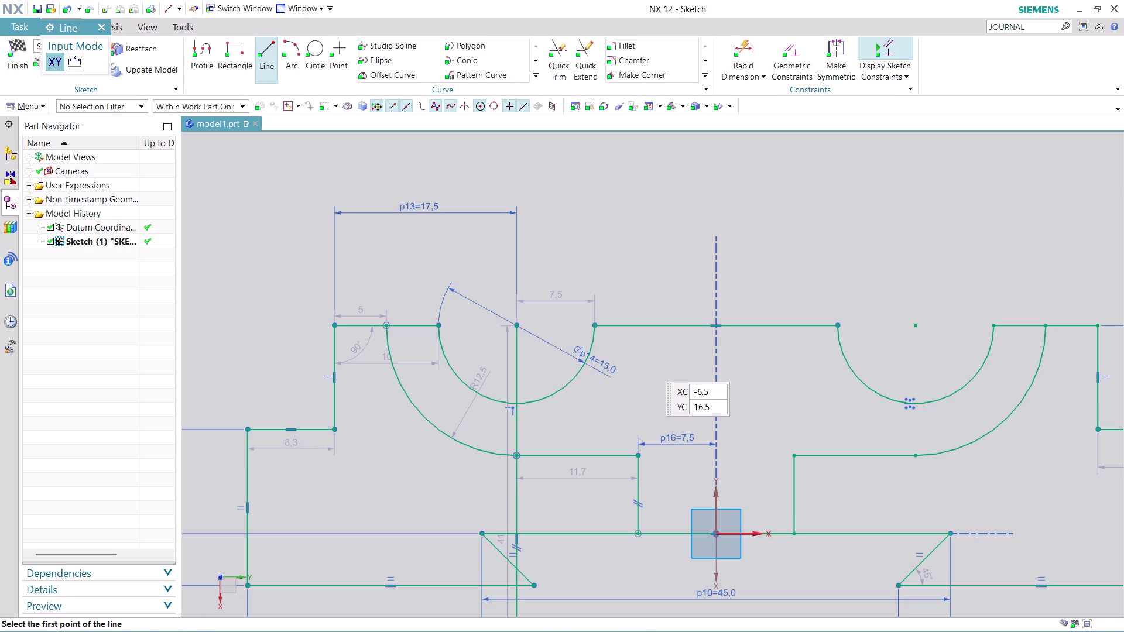
scroll(down, 3)
scroll(up, 3)
key(Escape)
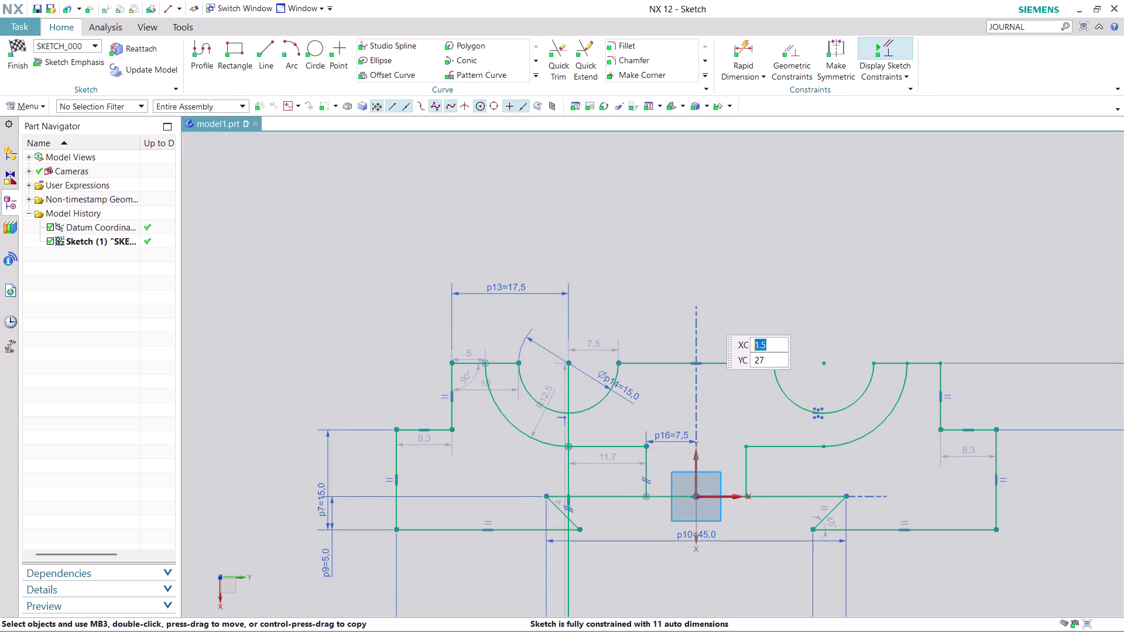
scroll(up, 3)
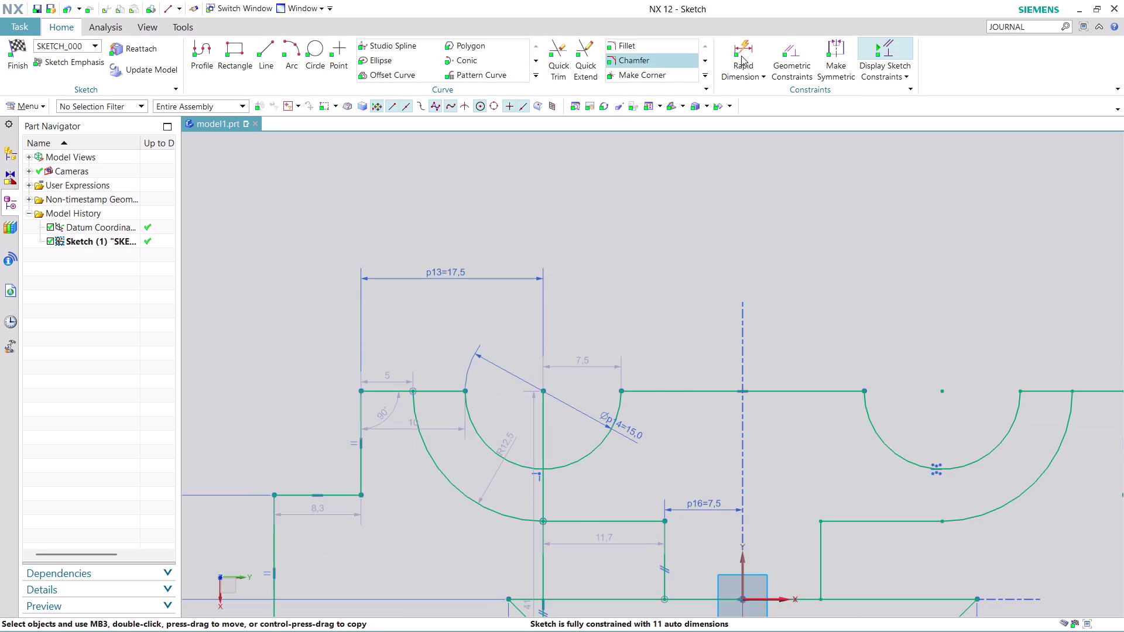
click(746, 49)
click(545, 390)
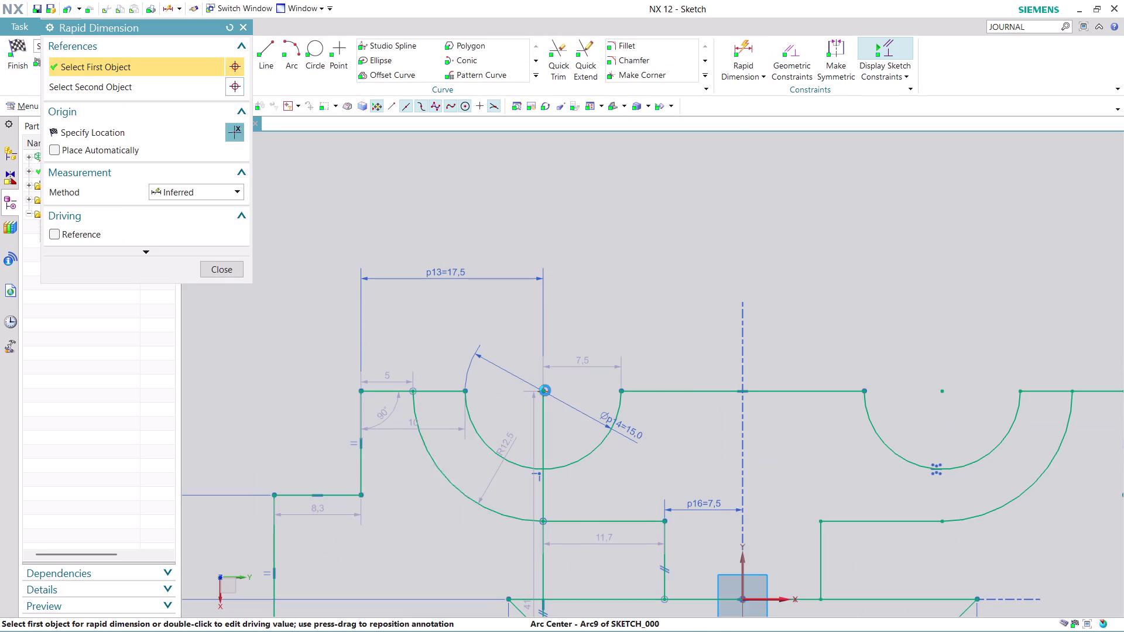
click(943, 391)
click(745, 218)
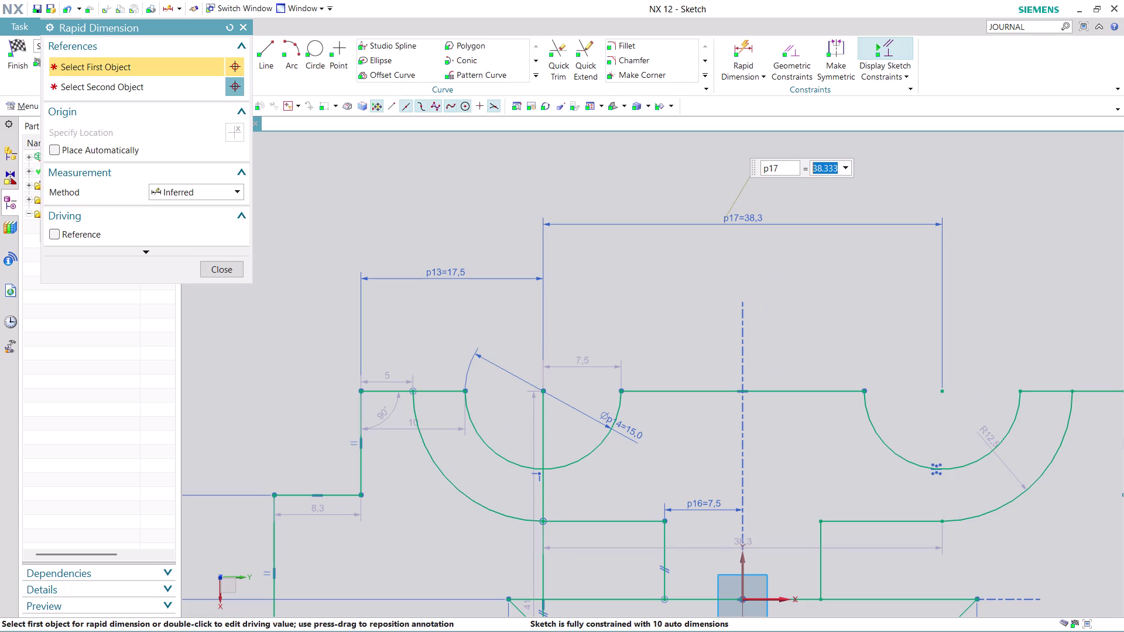
text(35)
key(Return)
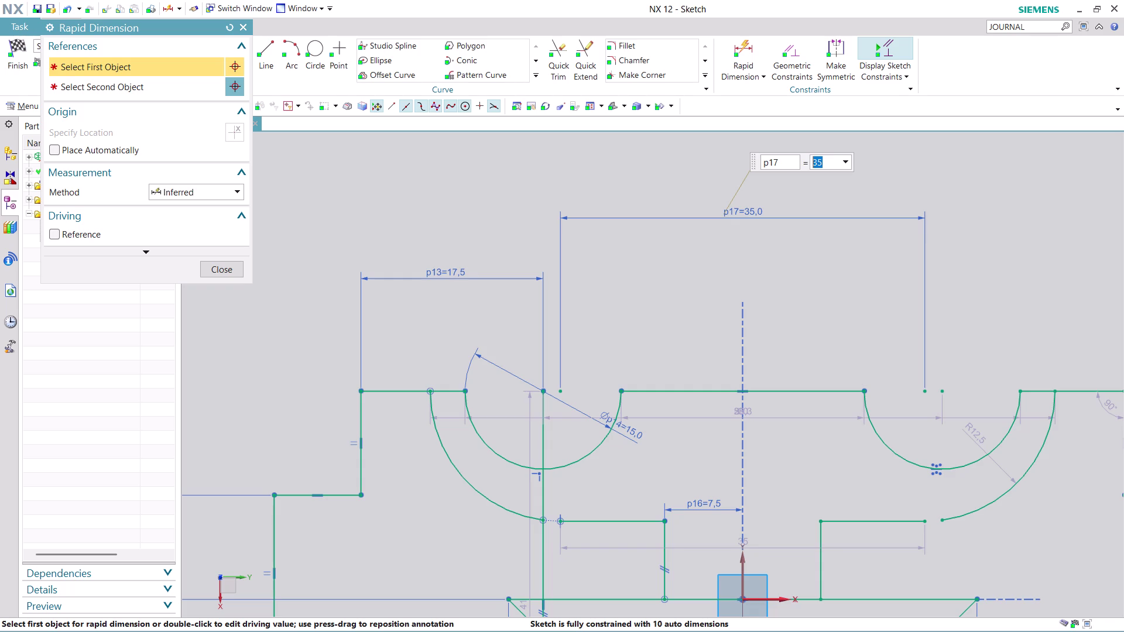
scroll(down, 3)
scroll(down, 3)
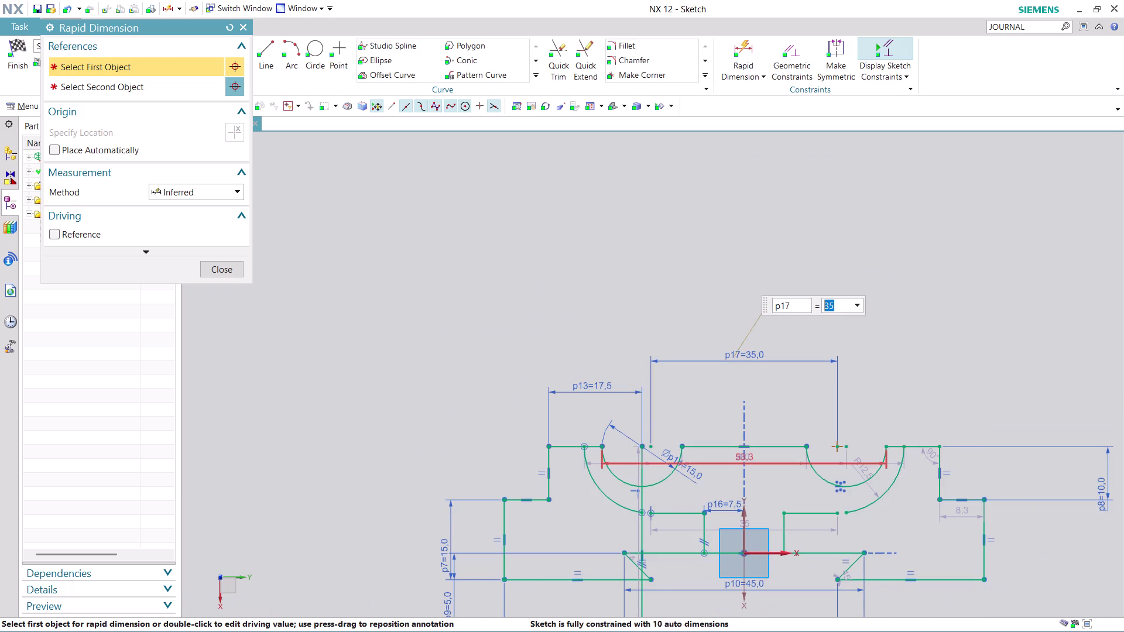
scroll(up, 3)
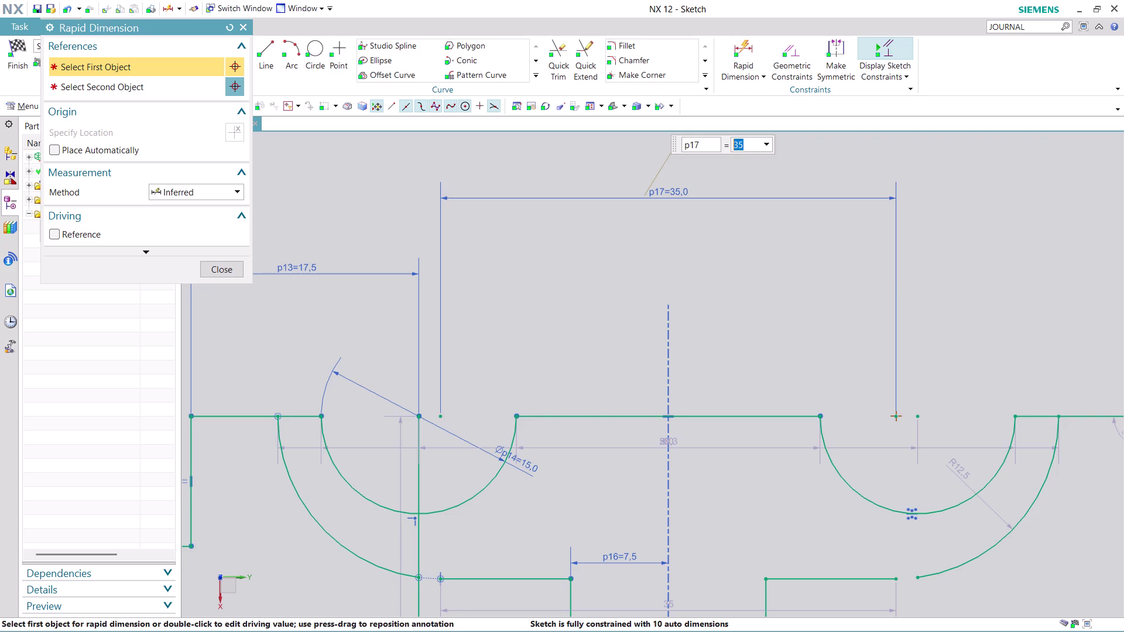
key(ctrl+z)
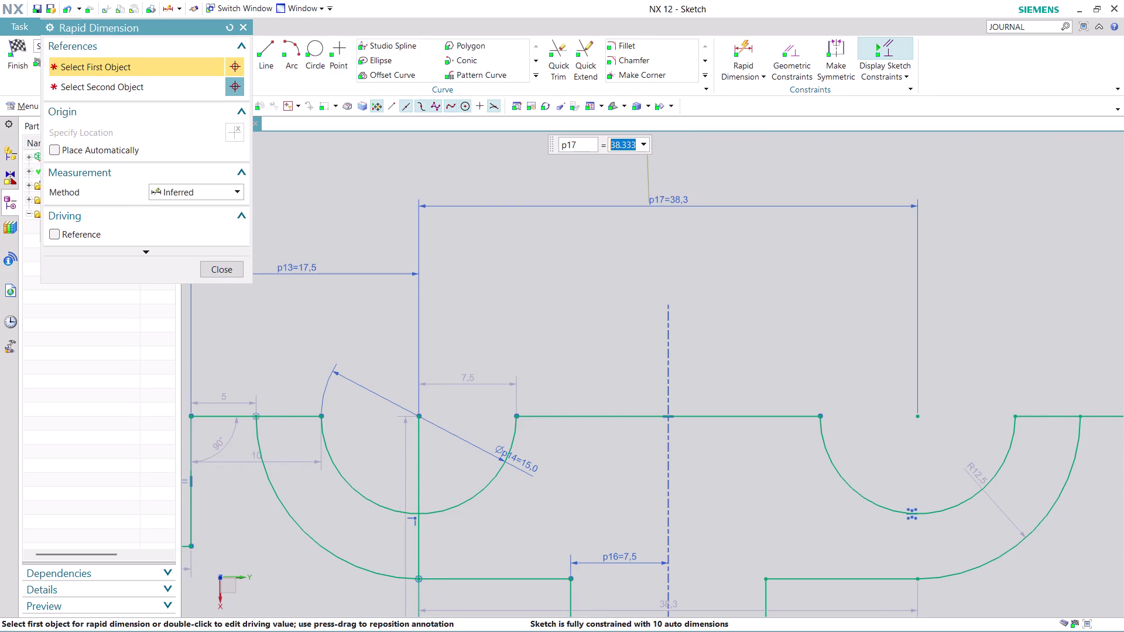
key(ctrl+z)
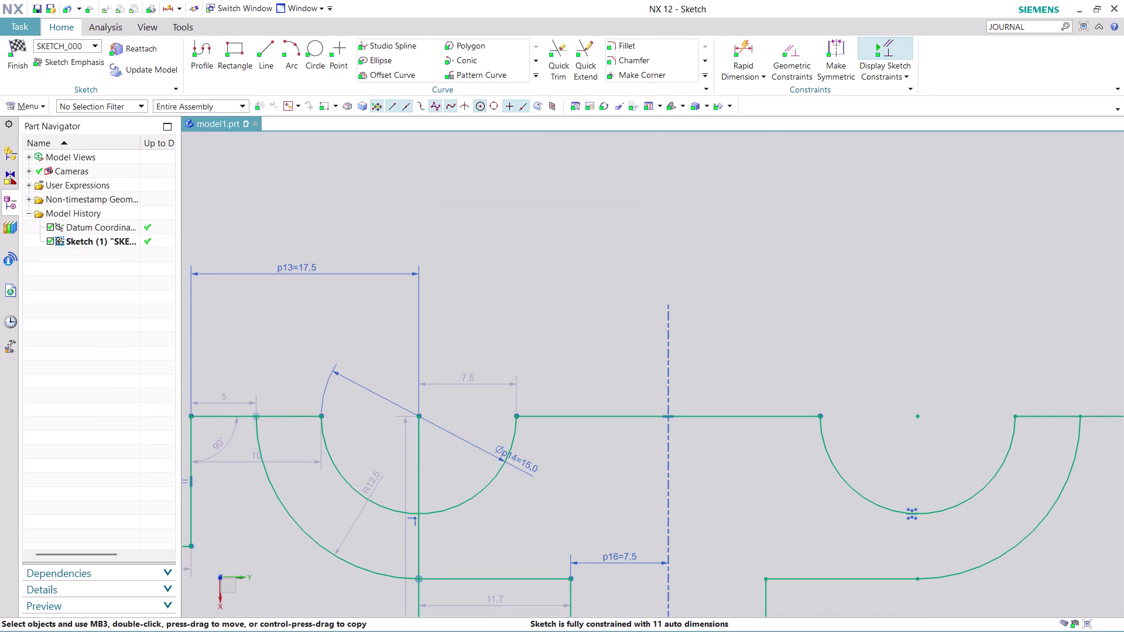
Zoom out to show the whole profile and start Rapid Dimension.
scroll(down, 3)
scroll(up, 3)
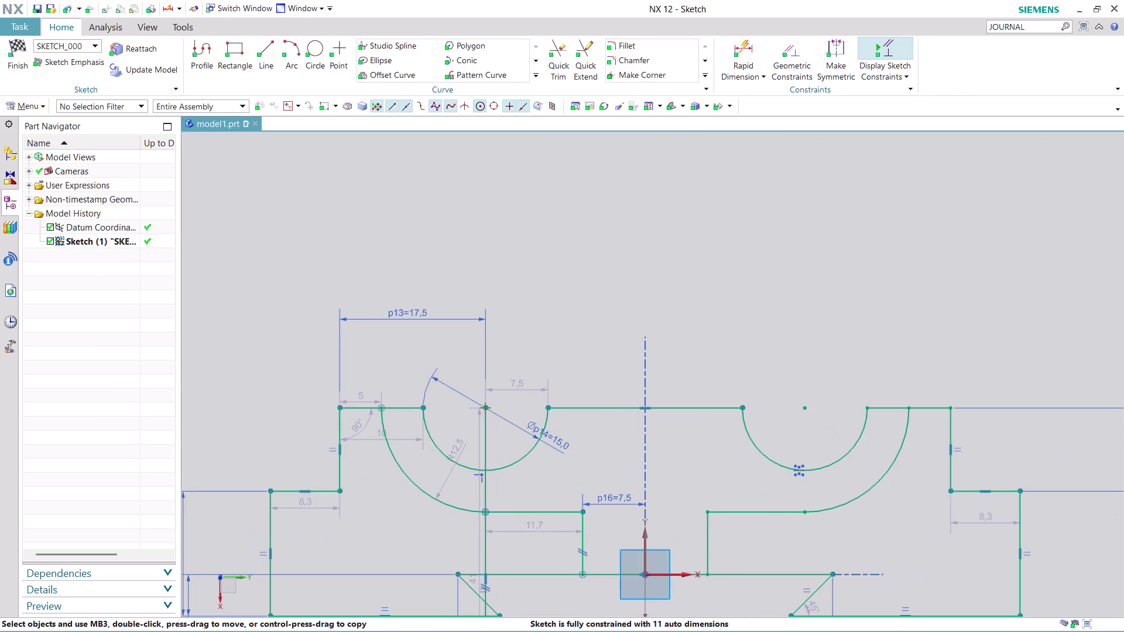
scroll(up, 3)
scroll(up, 3)
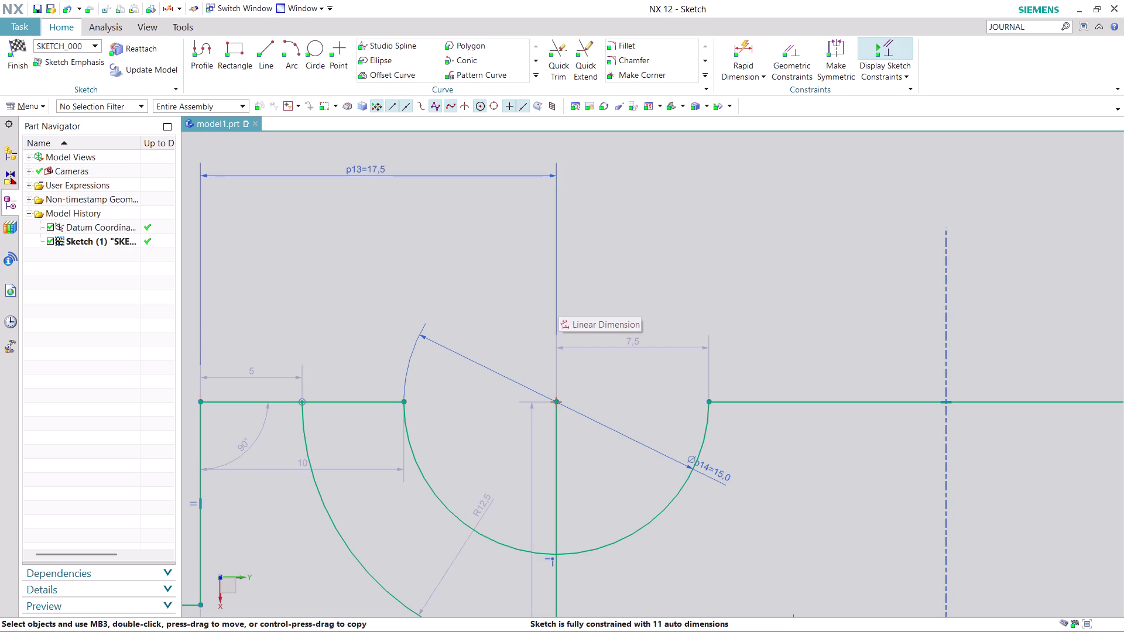
scroll(down, 3)
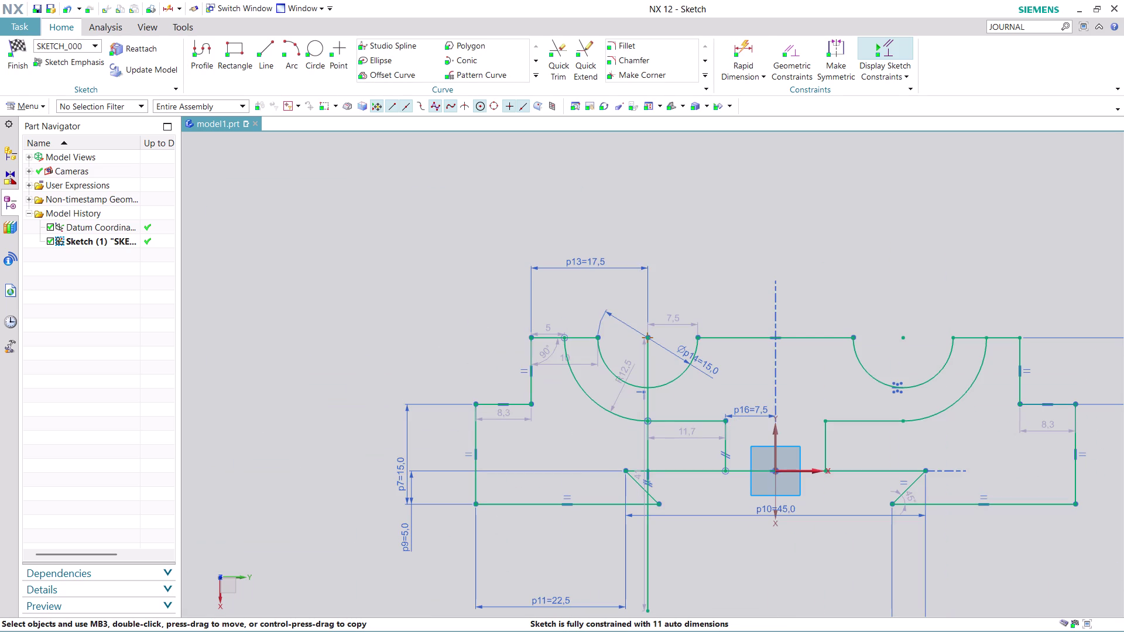
click(743, 46)
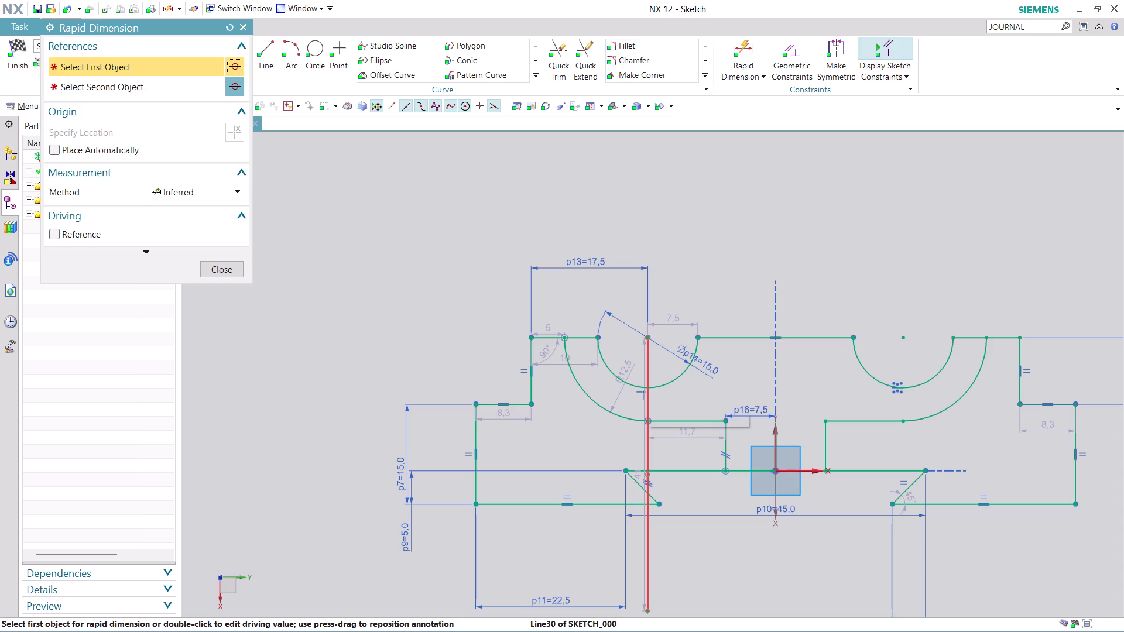
Add a trial 38.3 distance dimension between the two slot-centre vertical lines.
scroll(up, 3)
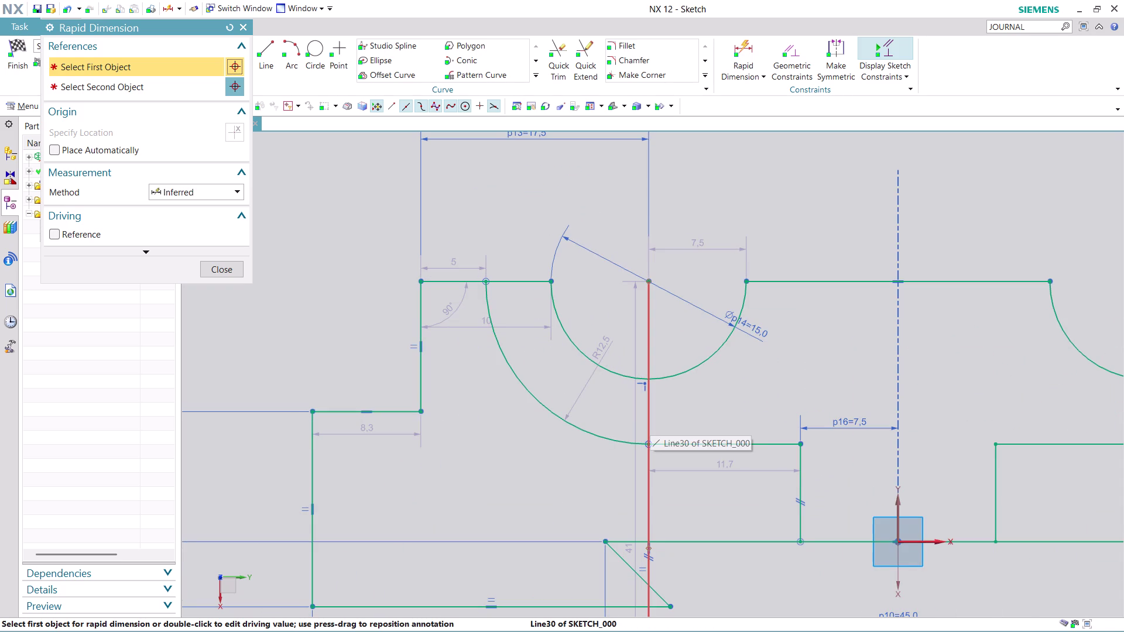
click(650, 421)
scroll(down, 3)
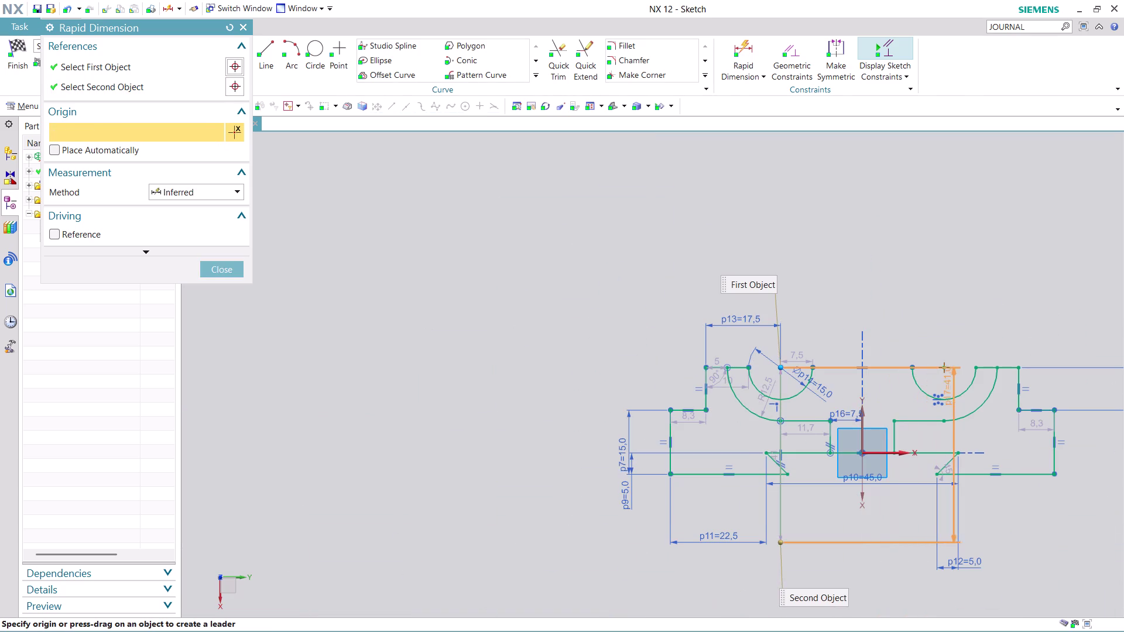
click(945, 362)
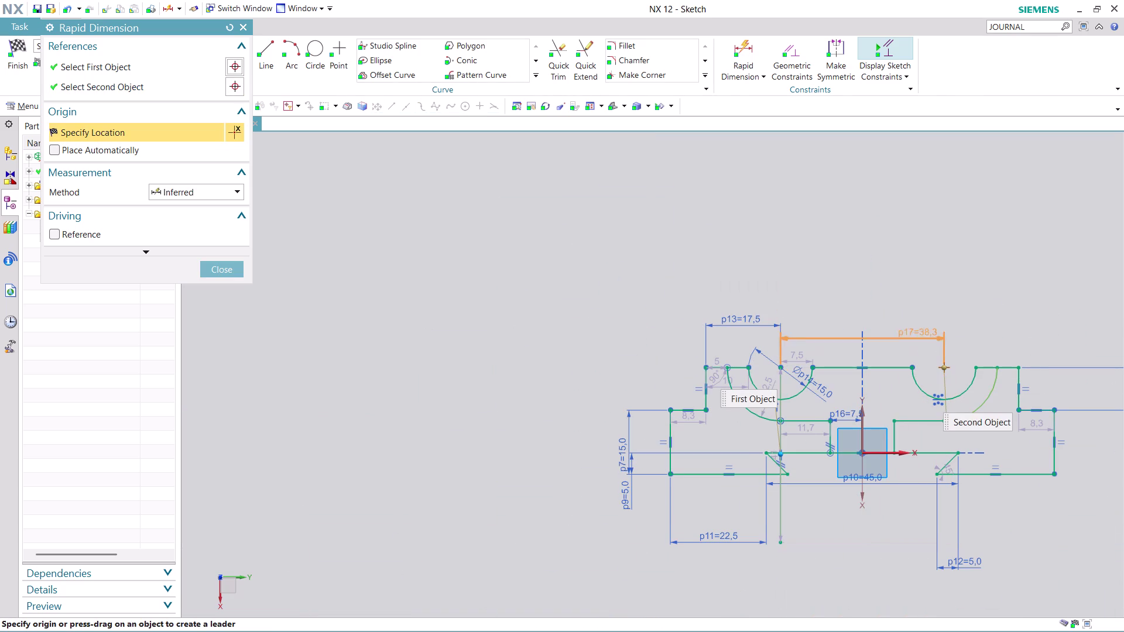
click(858, 170)
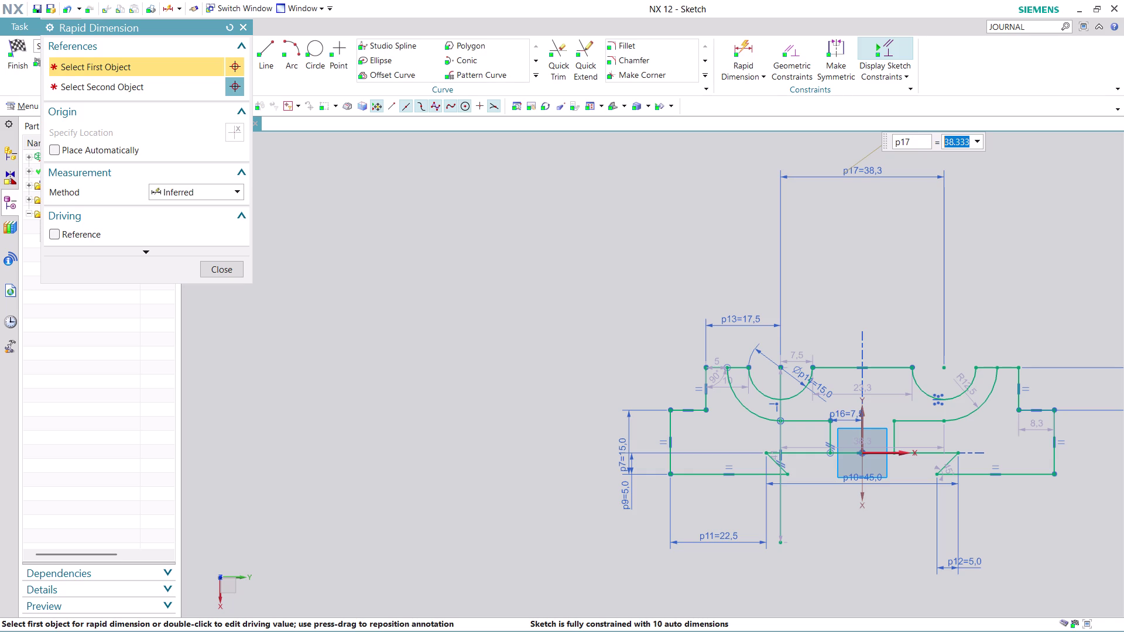
key(Escape)
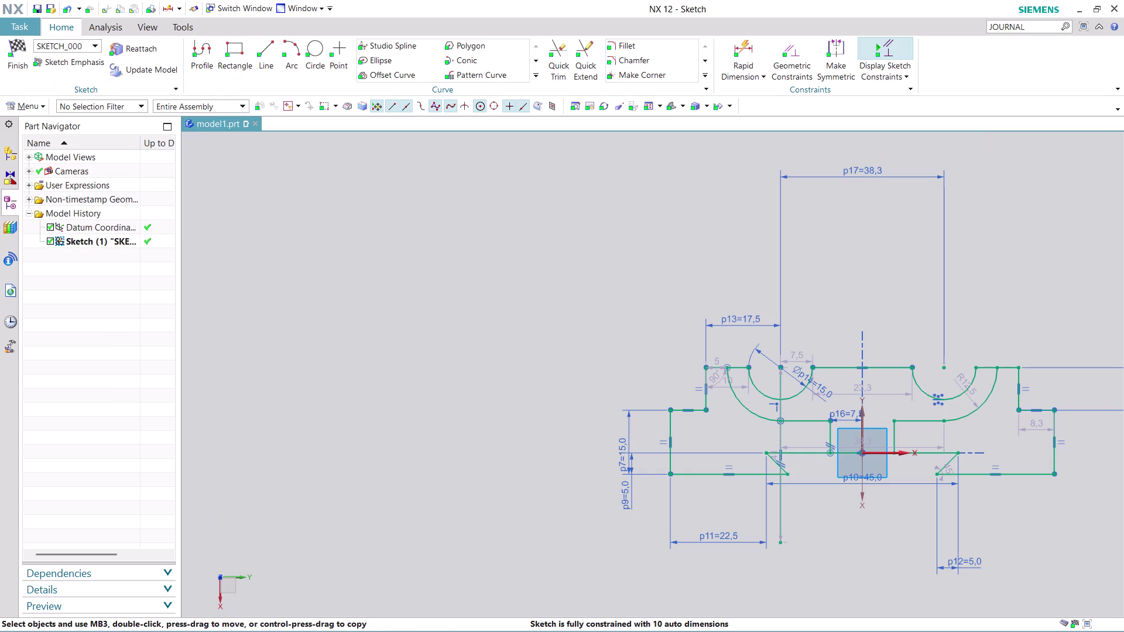
Delete the p17 dimension and accept the auto-dimensioning warning.
key(Escape)
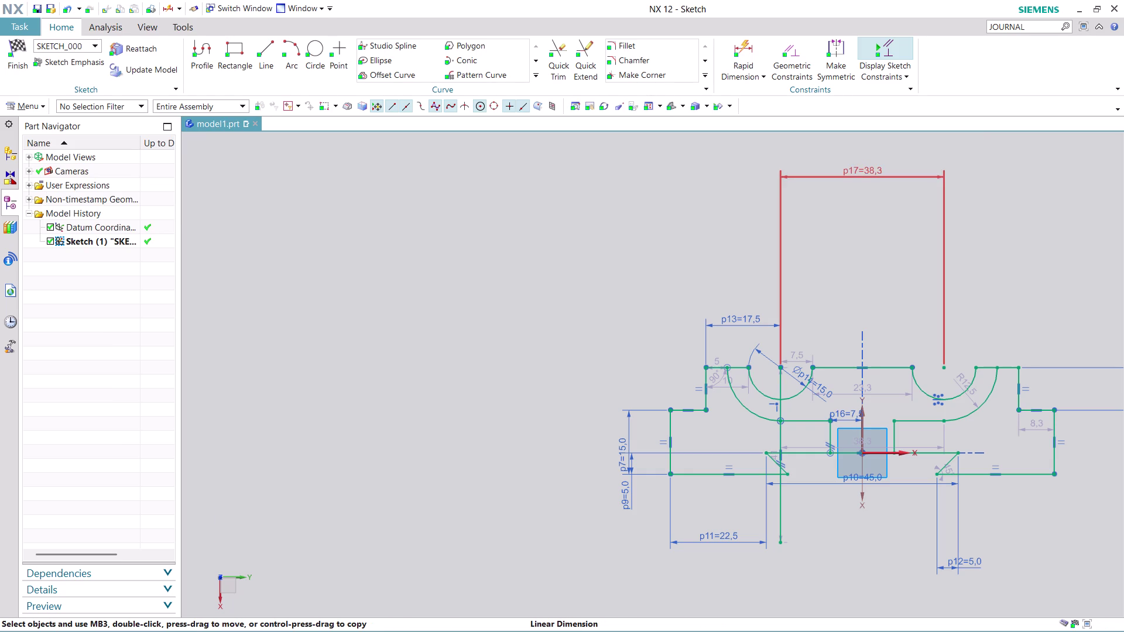
right_click(881, 176)
click(918, 333)
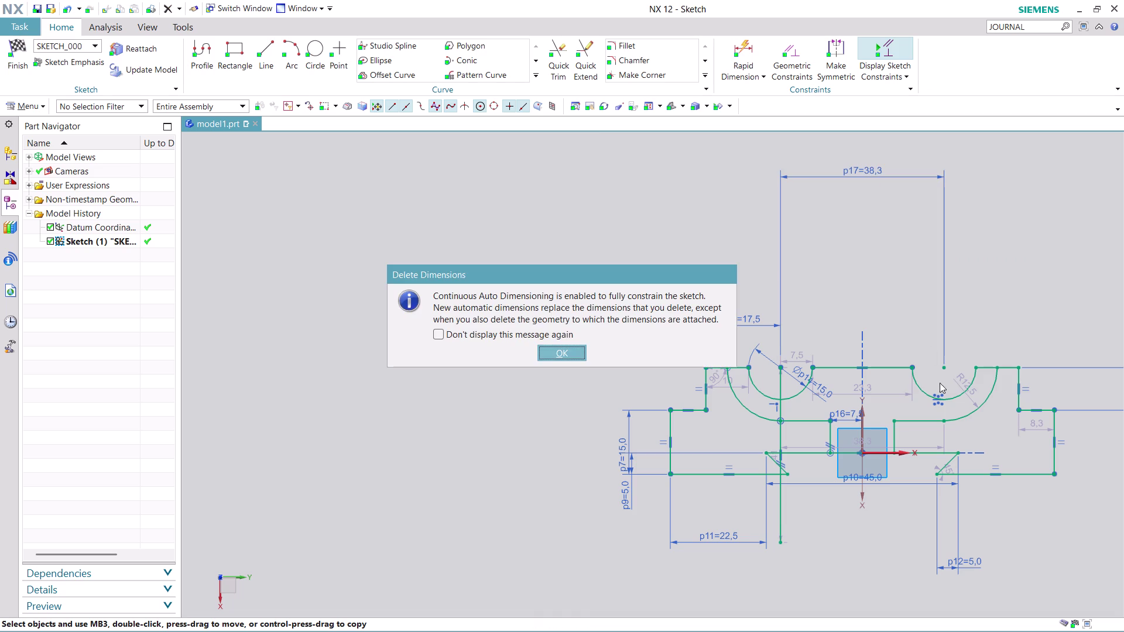
click(561, 354)
scroll(up, 3)
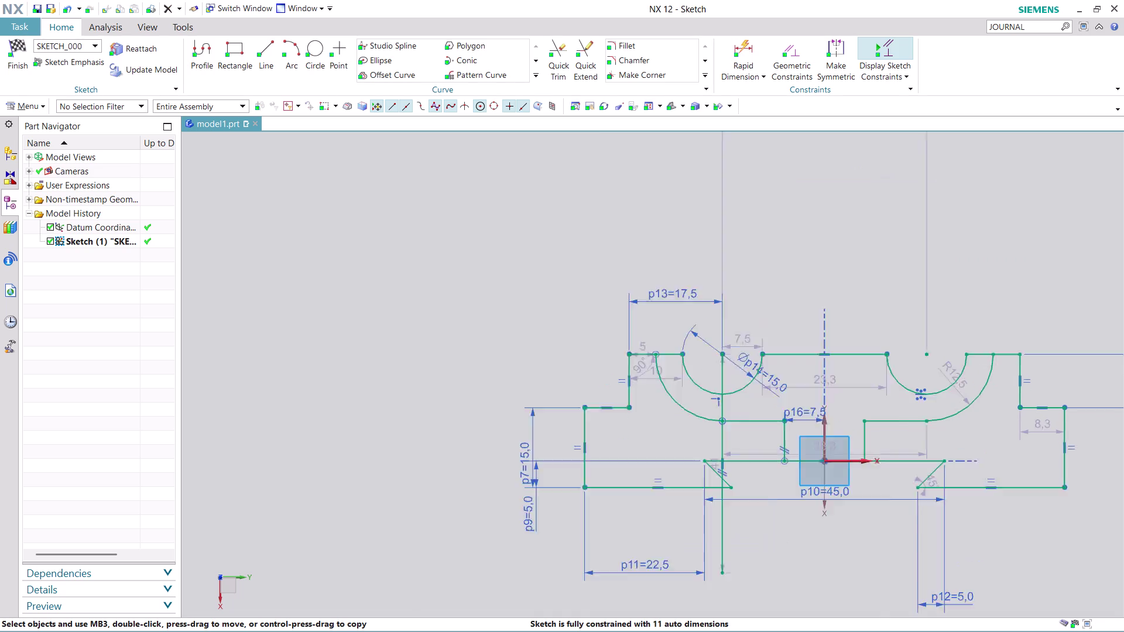
scroll(up, 3)
scroll(down, 3)
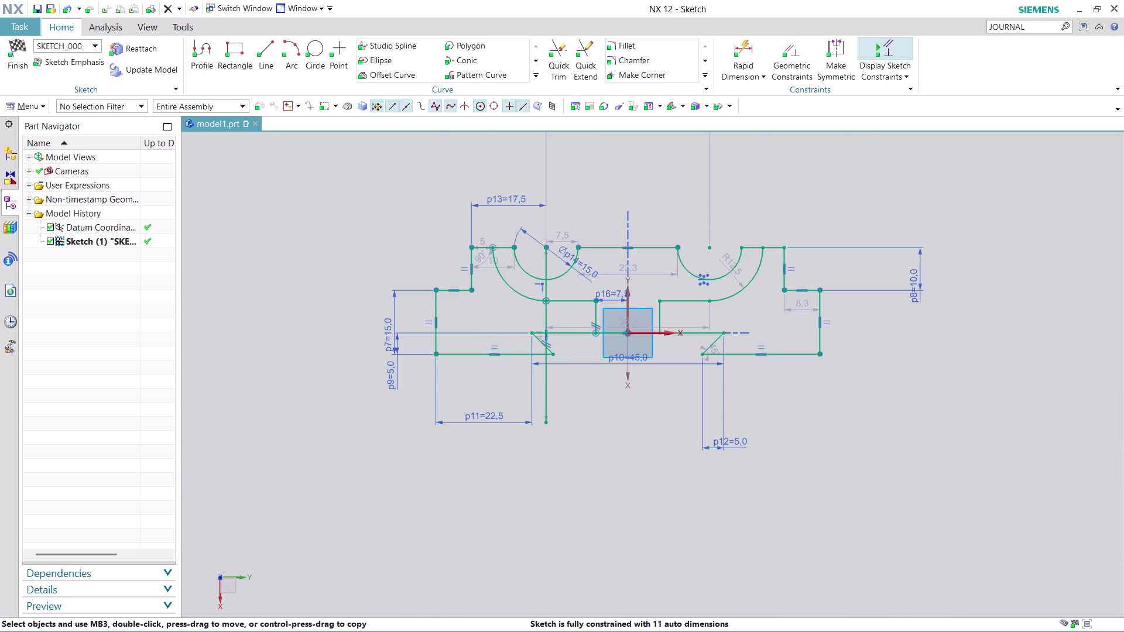
scroll(up, 3)
scroll(up, 3)
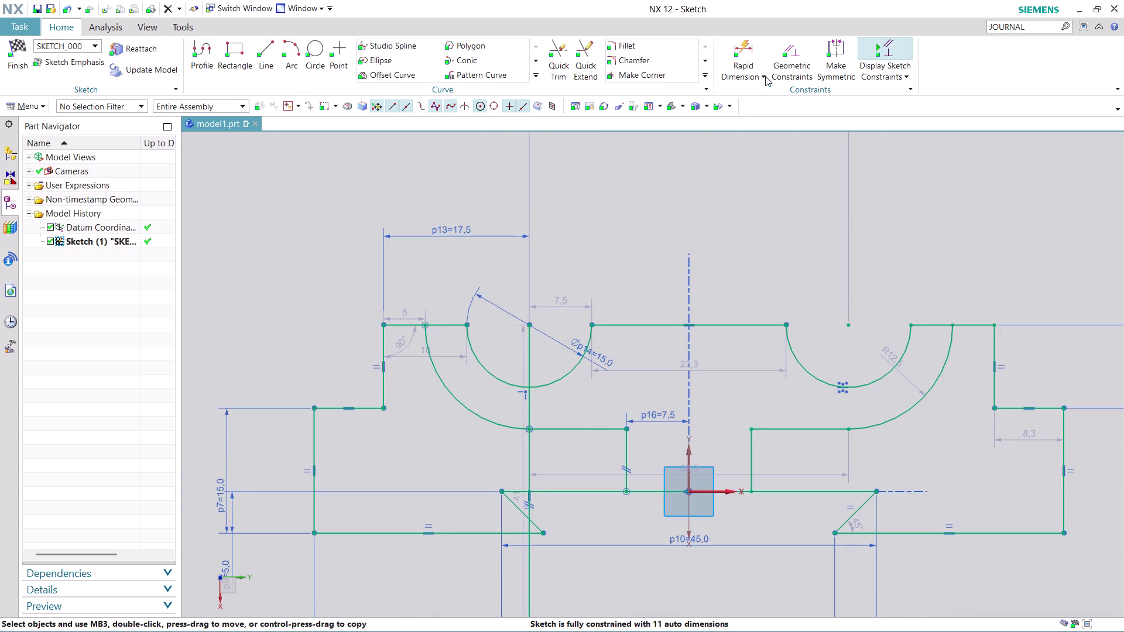
click(832, 53)
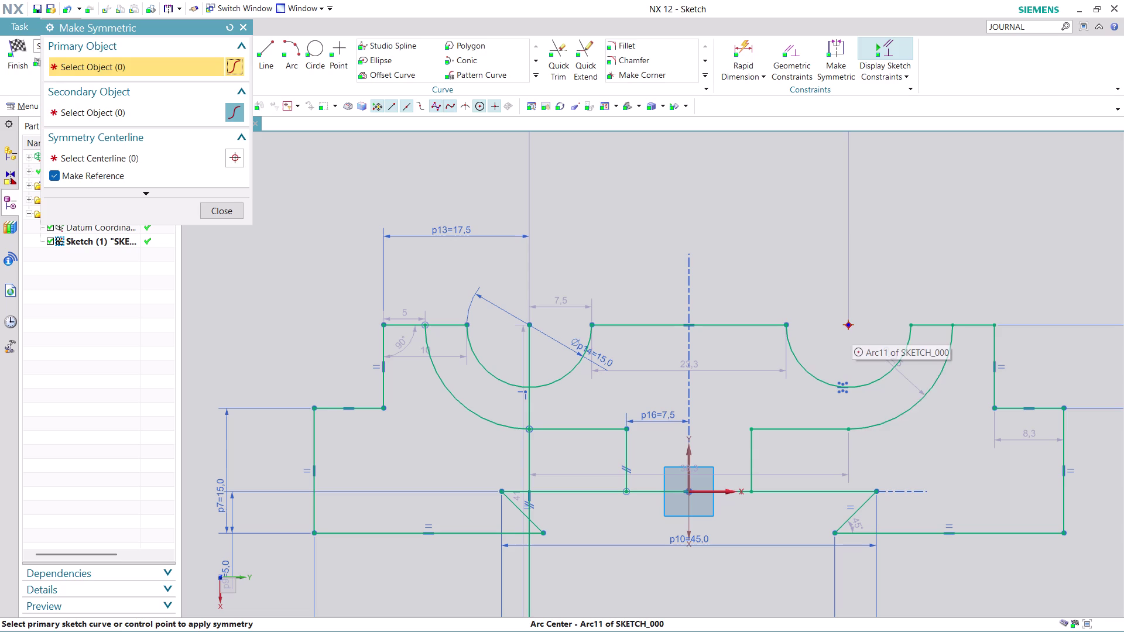
click(850, 325)
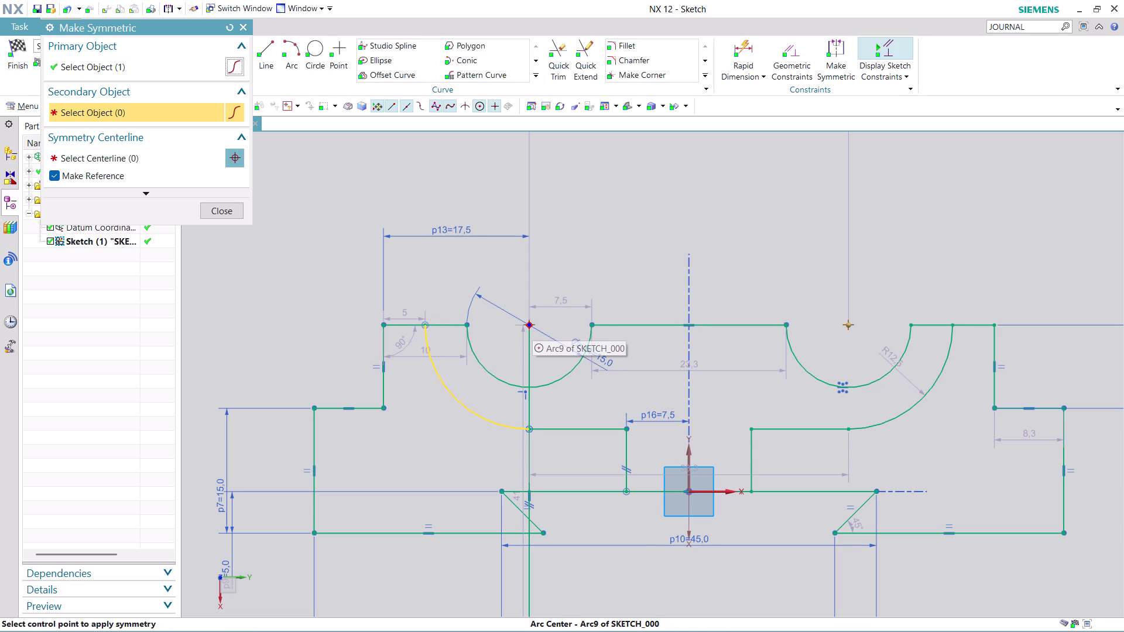
key(Escape)
key(Escape)
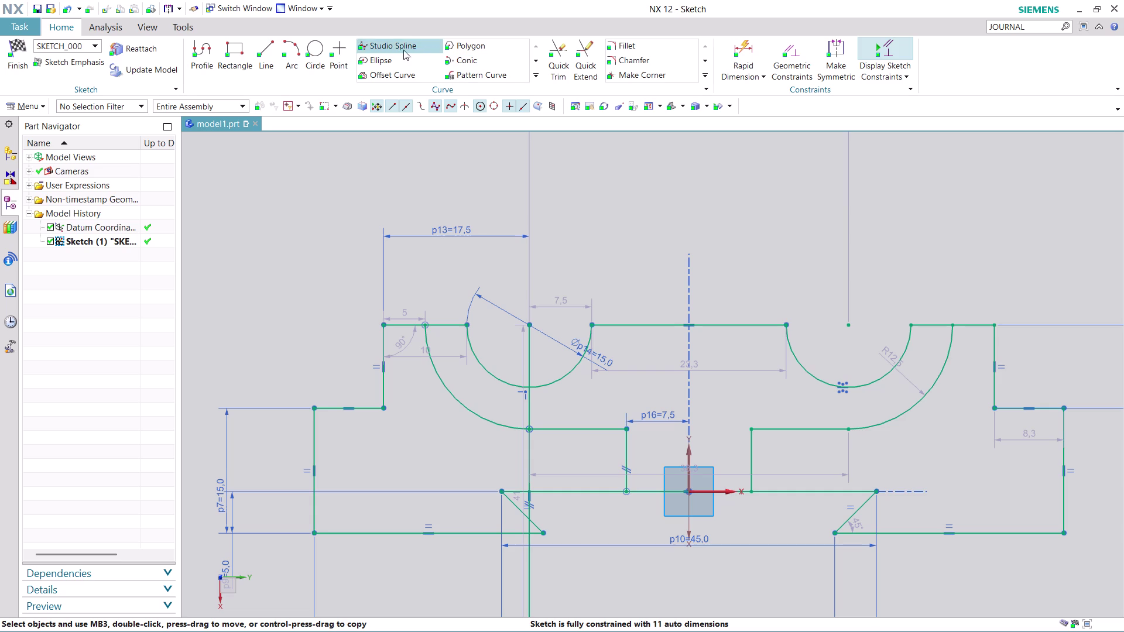
click(271, 42)
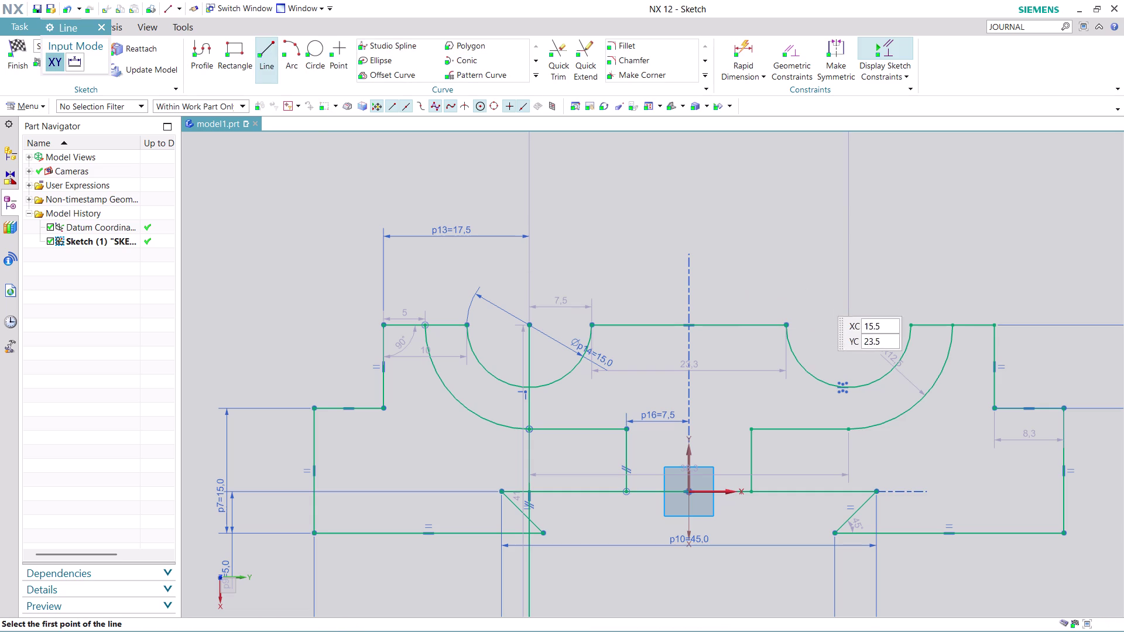
Draw a long vertical line from the right slot's centre down past the profile bottom.
click(850, 323)
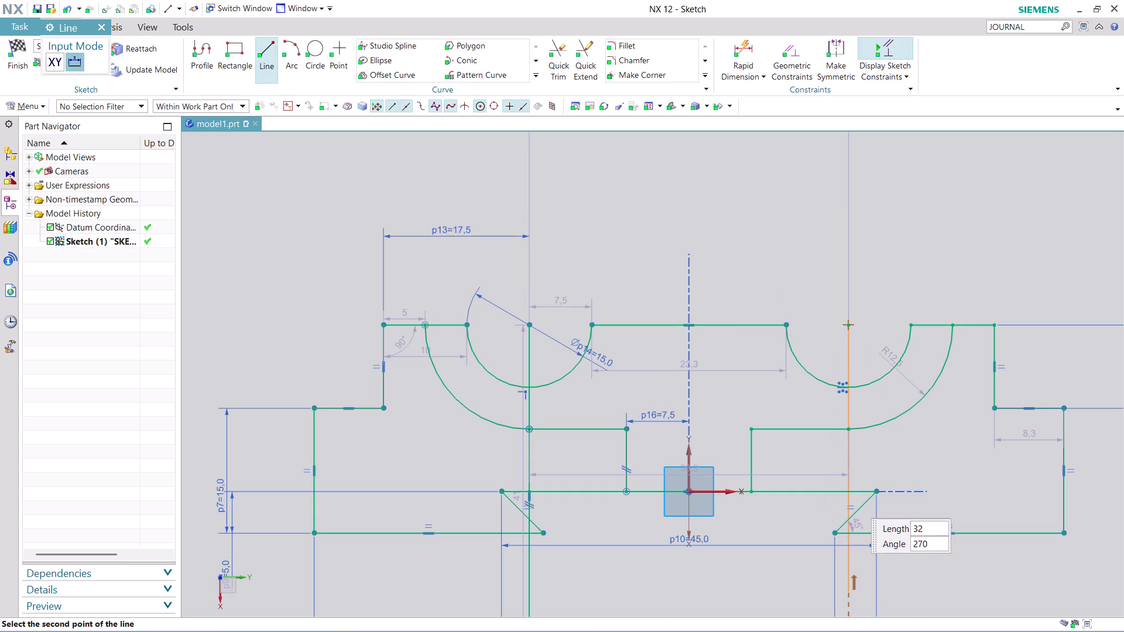
scroll(down, 3)
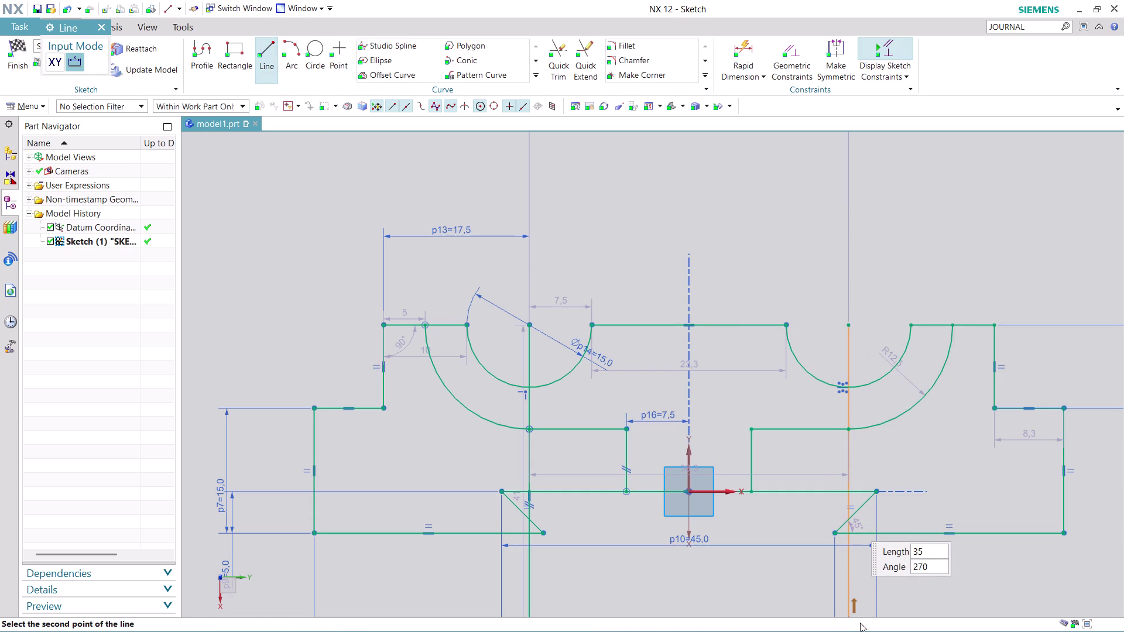
scroll(down, 3)
scroll(up, 3)
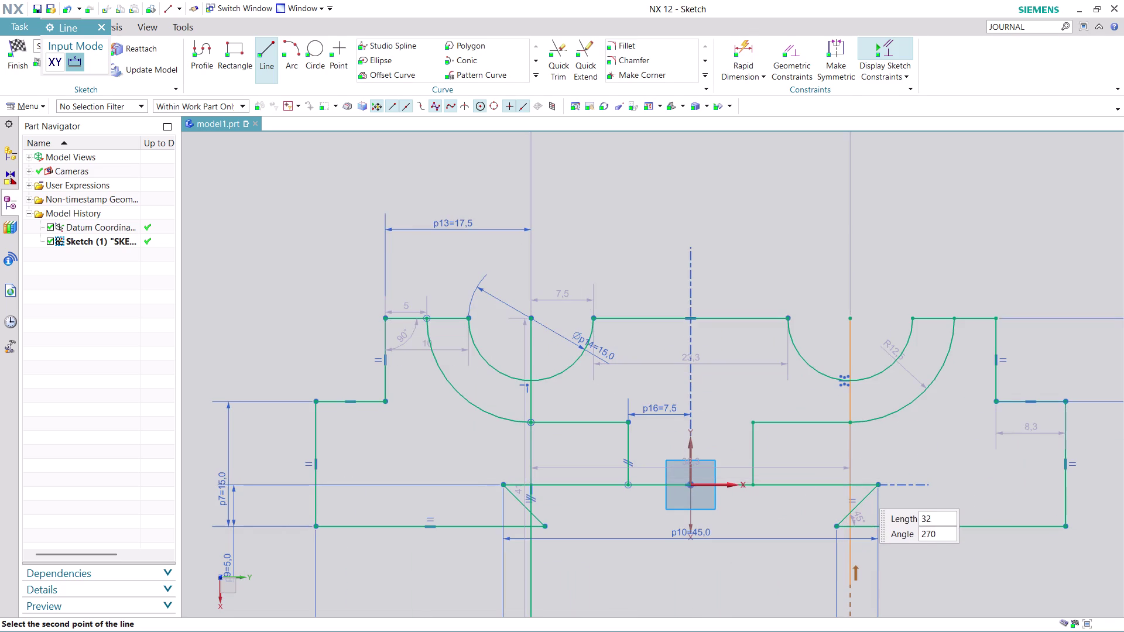
middle_drag(862, 580, 850, 462)
click(845, 529)
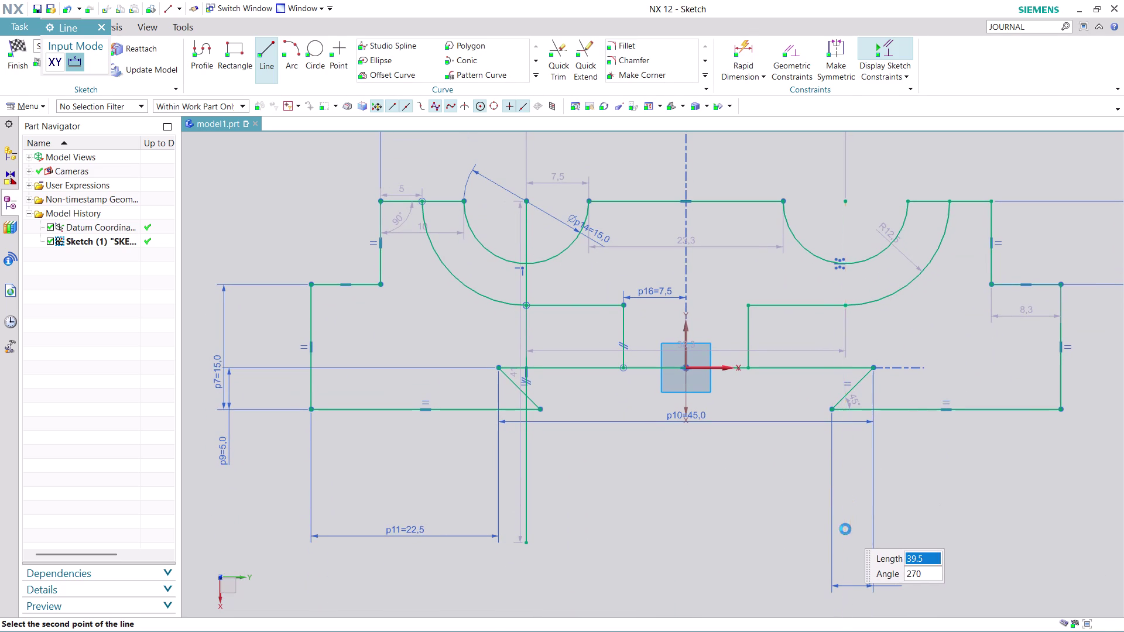
key(Escape)
key(Escape)
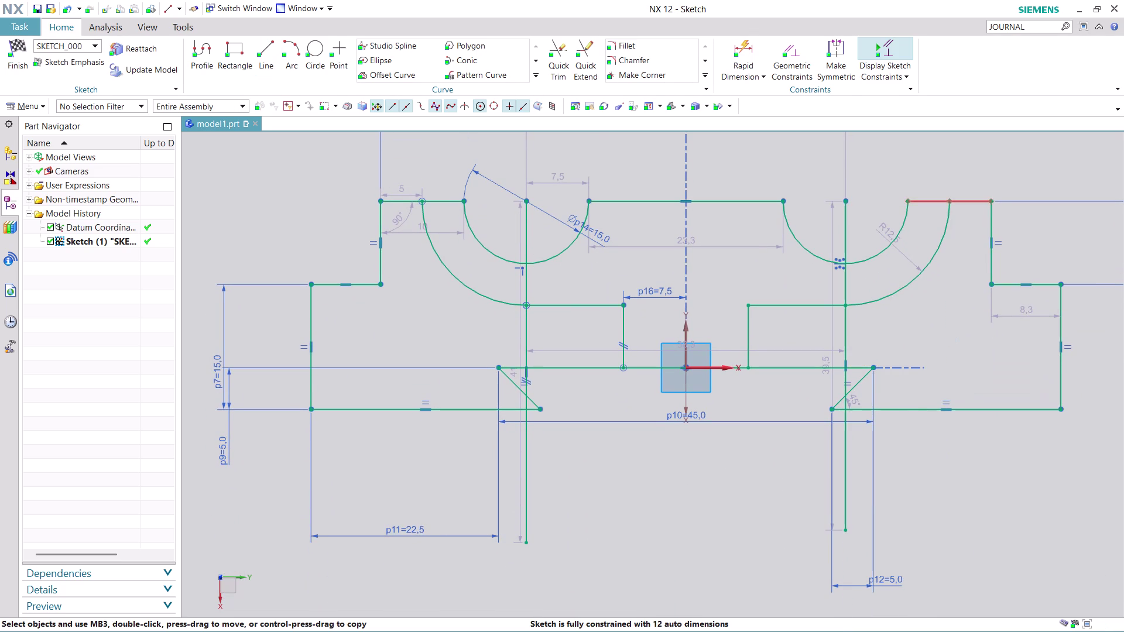
scroll(down, 3)
scroll(up, 3)
scroll(up, 3)
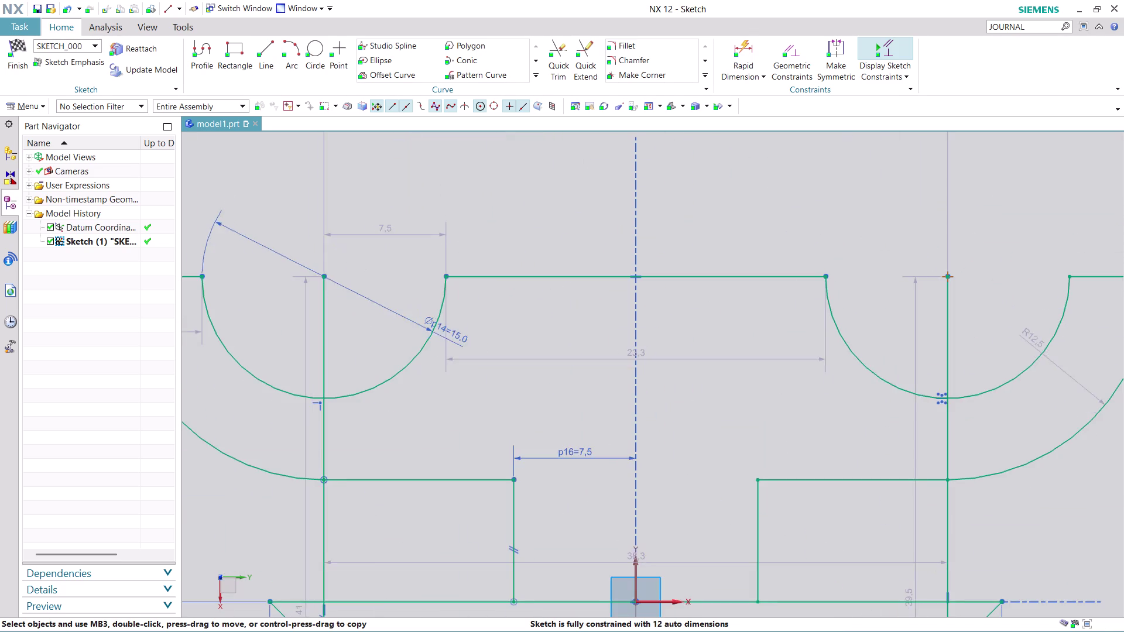
scroll(down, 3)
scroll(up, 3)
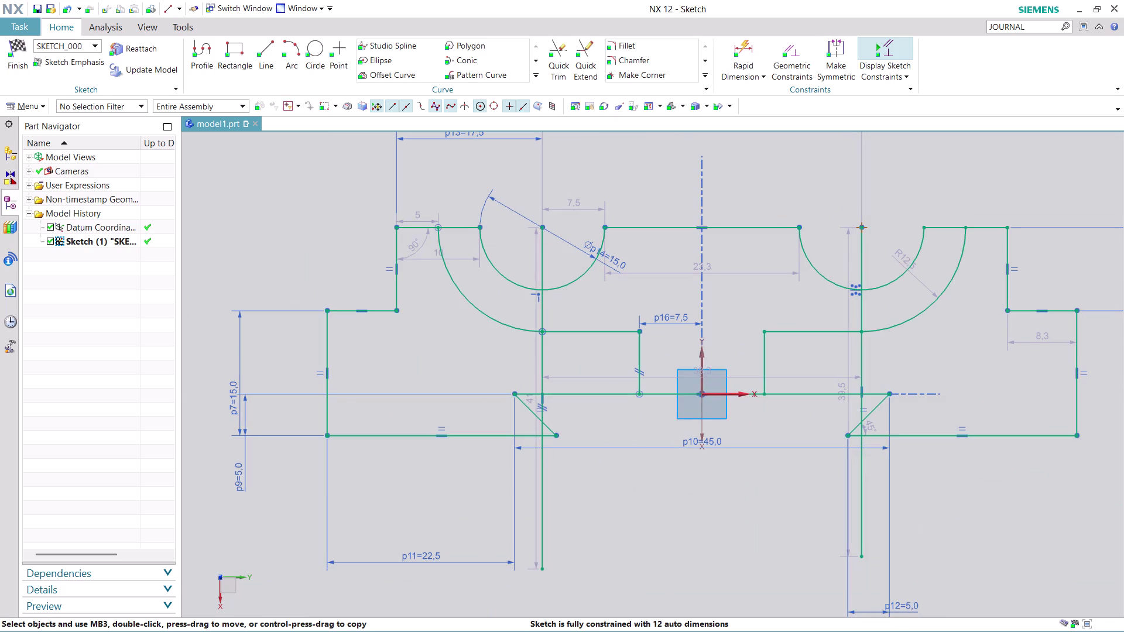
click(831, 61)
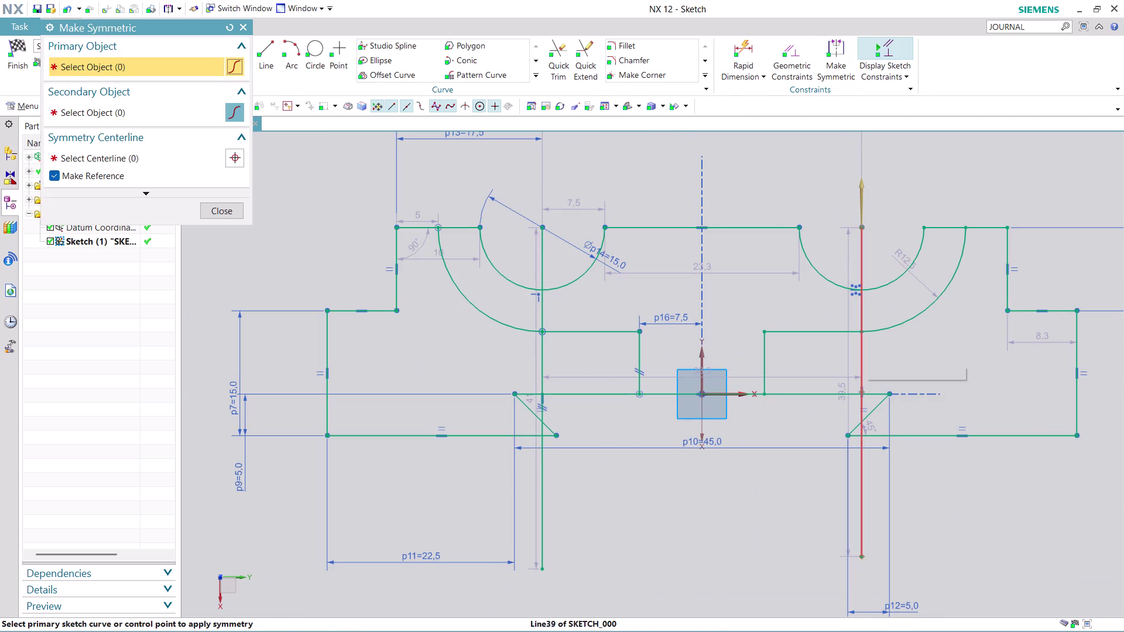
Make the right and left vertical lines symmetric about the dashed axis, leaving 9 auto dimensions.
click(864, 350)
click(545, 311)
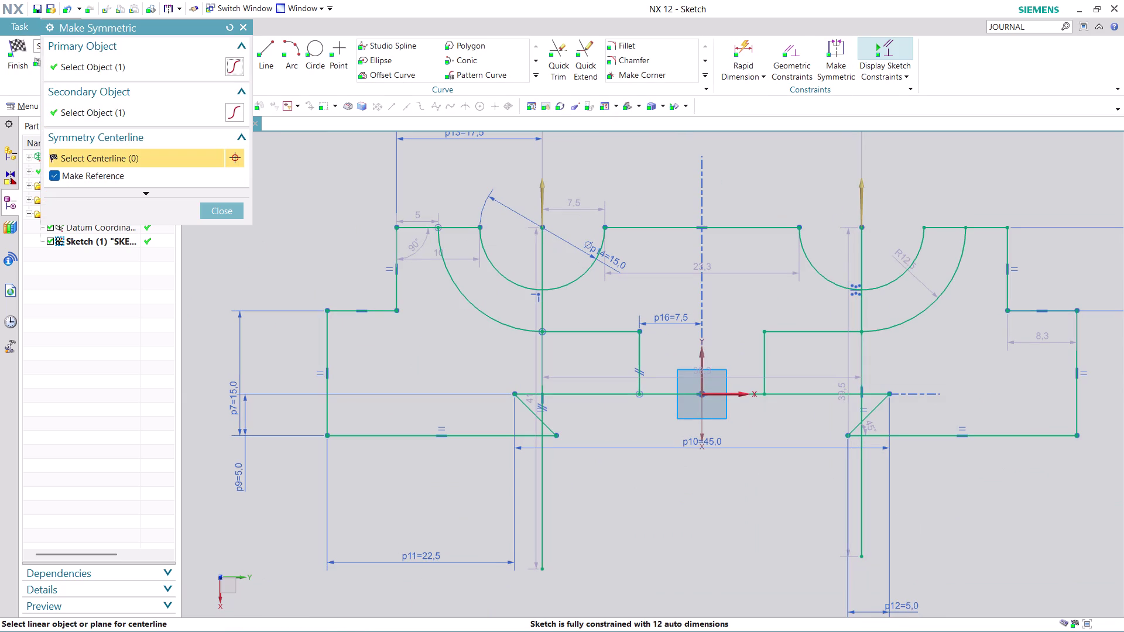
click(701, 365)
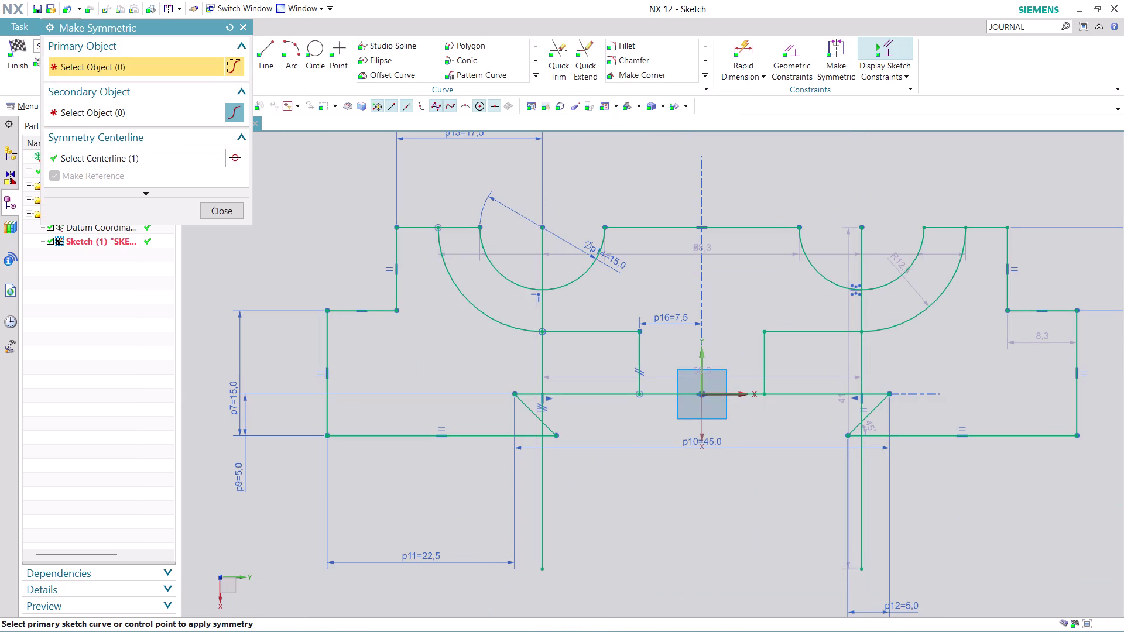
click(234, 211)
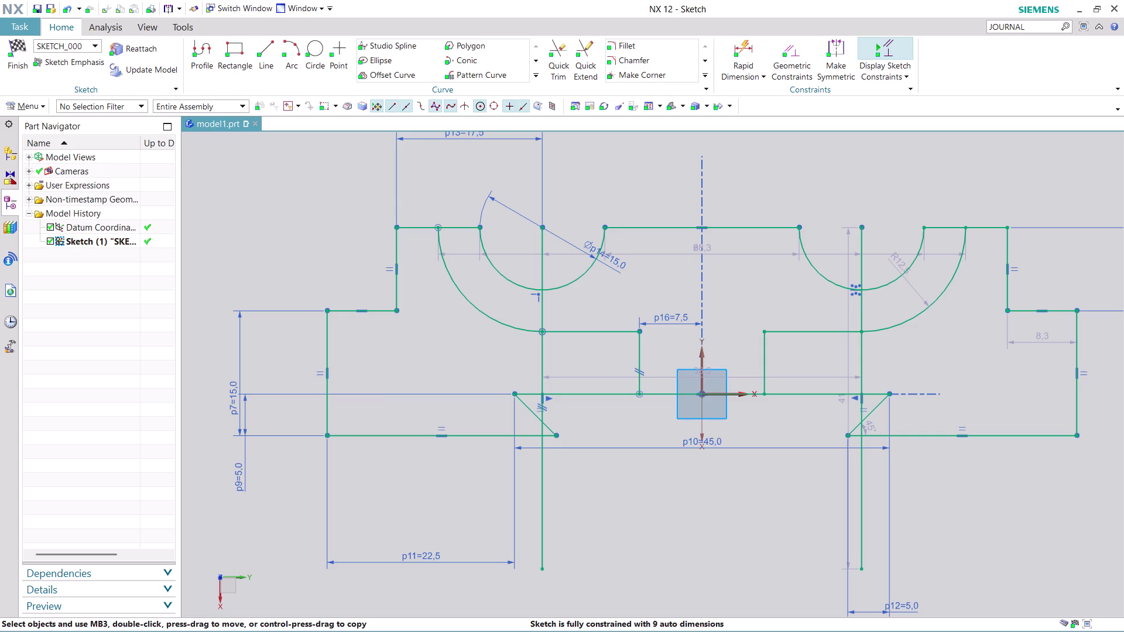
scroll(down, 3)
scroll(up, 3)
scroll(up, 3)
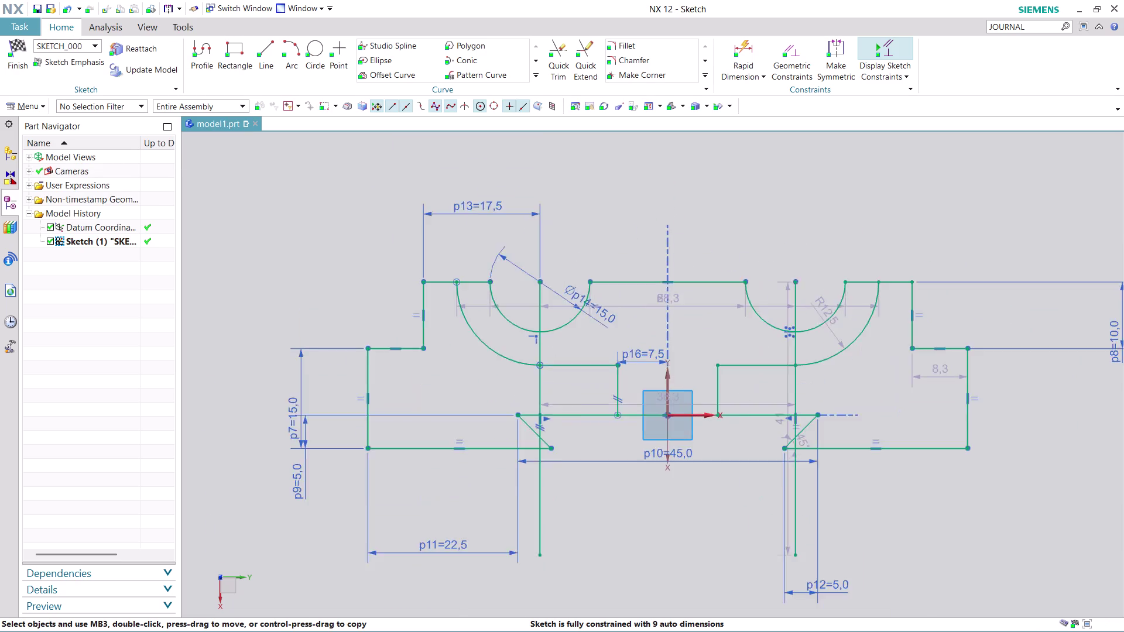
scroll(up, 3)
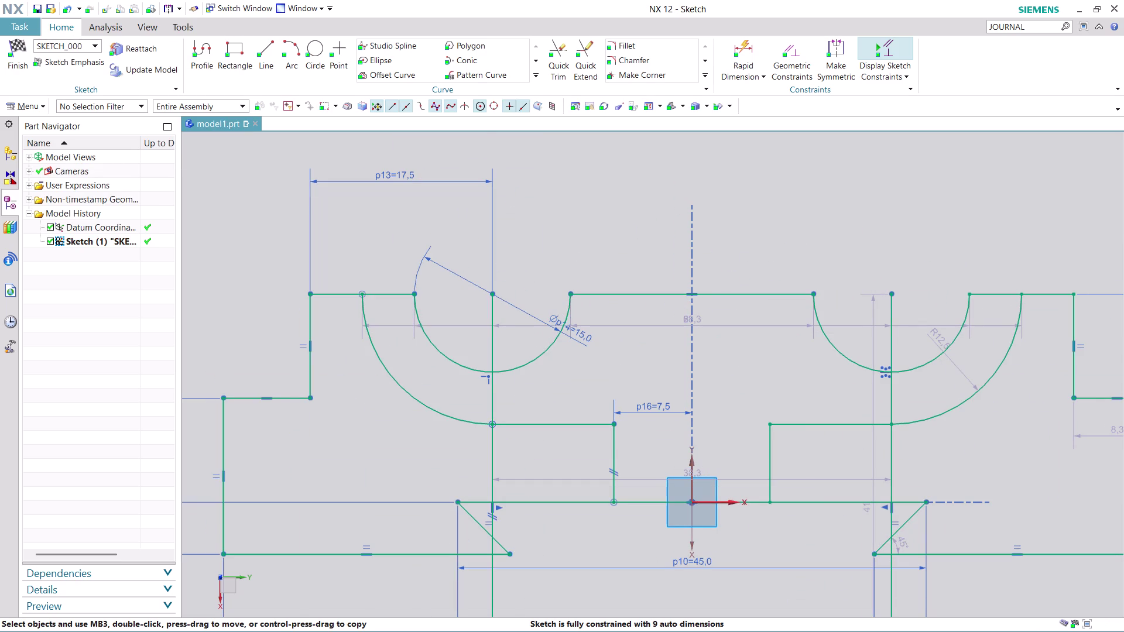
click(757, 49)
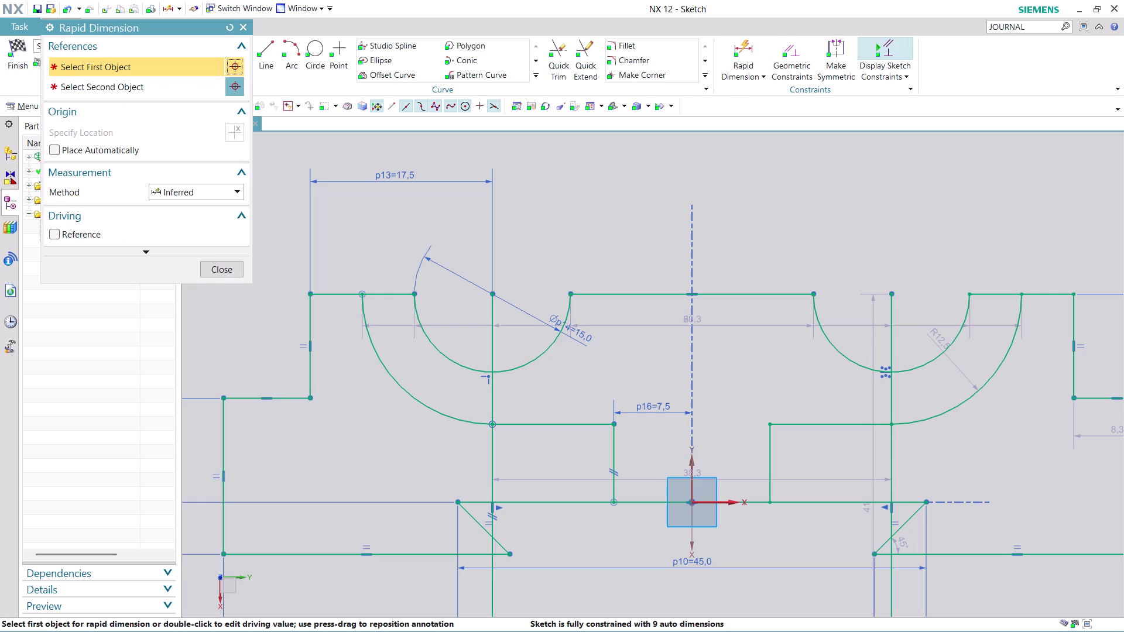
Dimension the gap between the right and left vertical lines as 35 (p17).
click(895, 343)
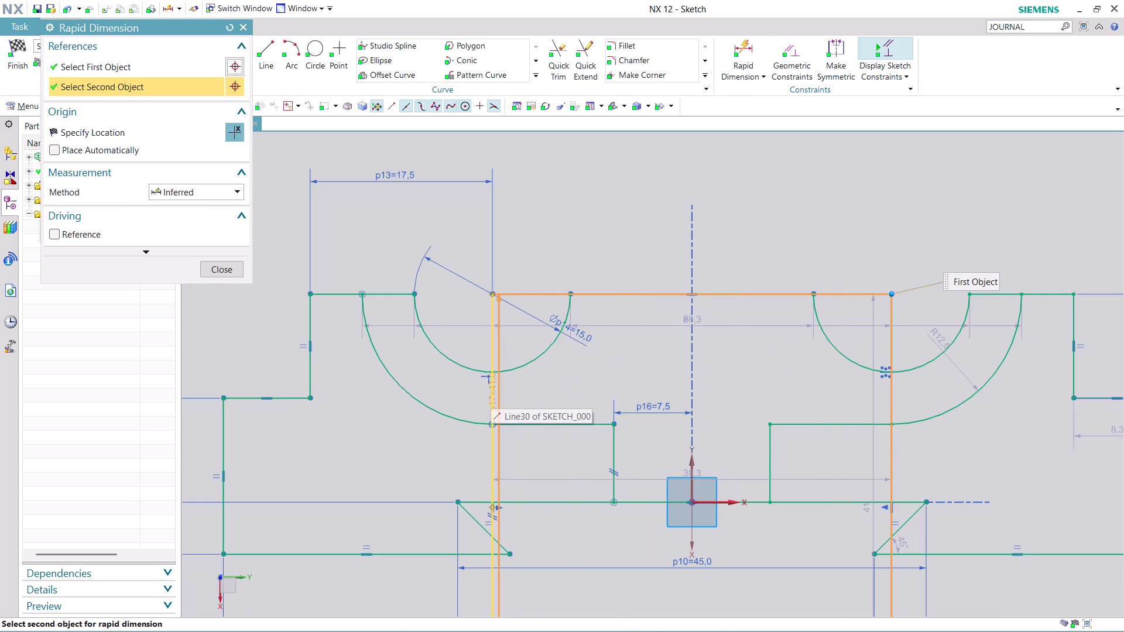
click(490, 396)
click(707, 163)
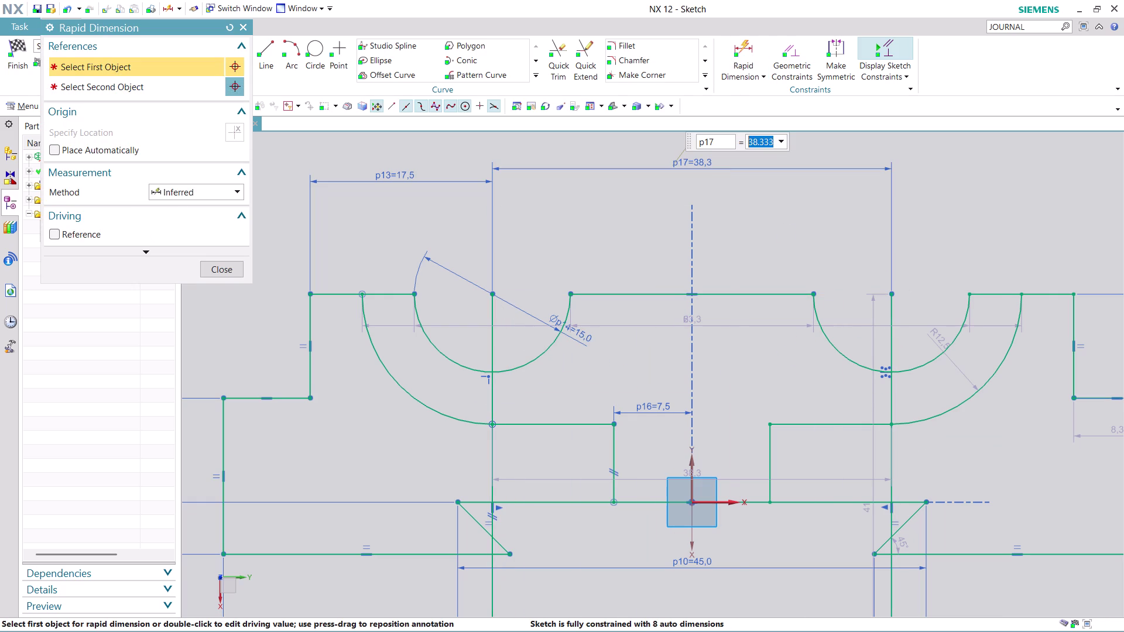
text(35)
key(Return)
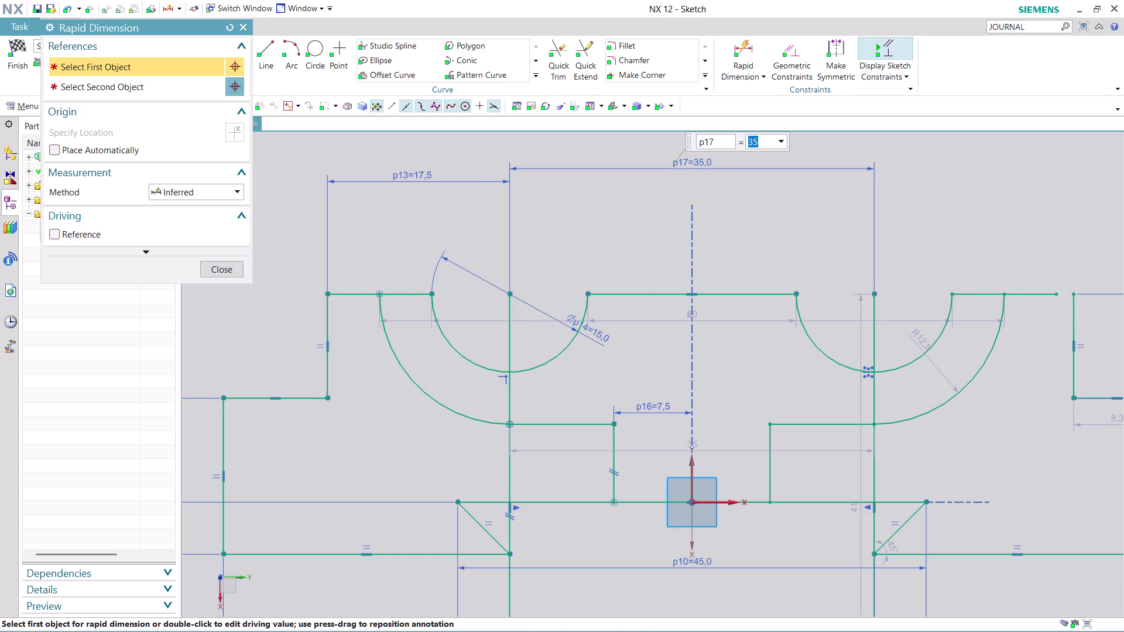
click(238, 272)
scroll(down, 3)
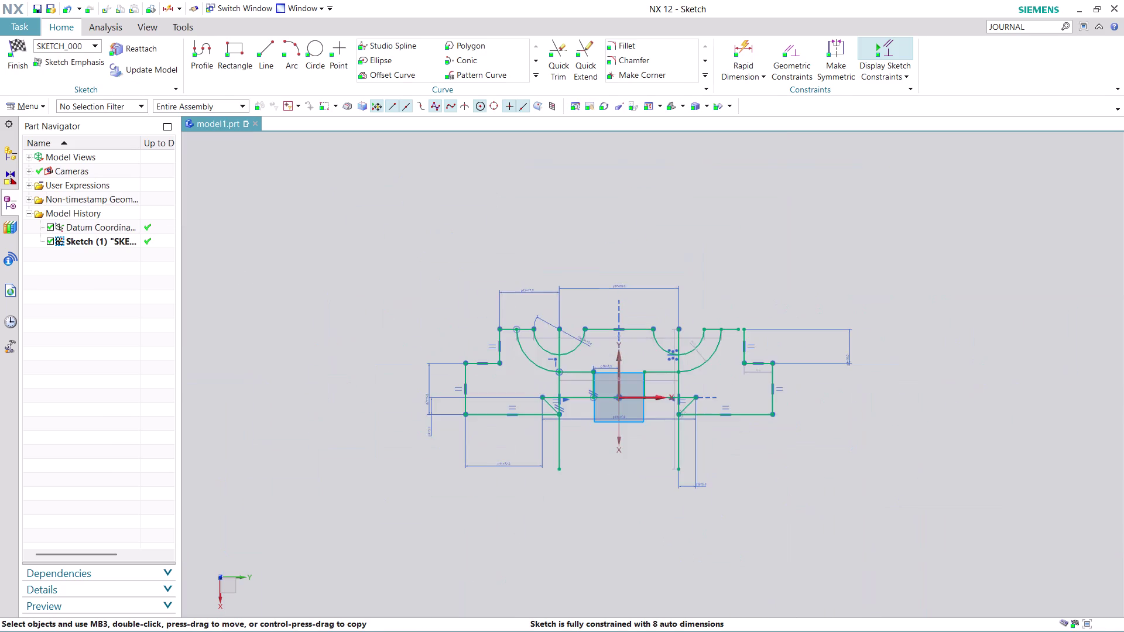
scroll(up, 3)
scroll(up, 3)
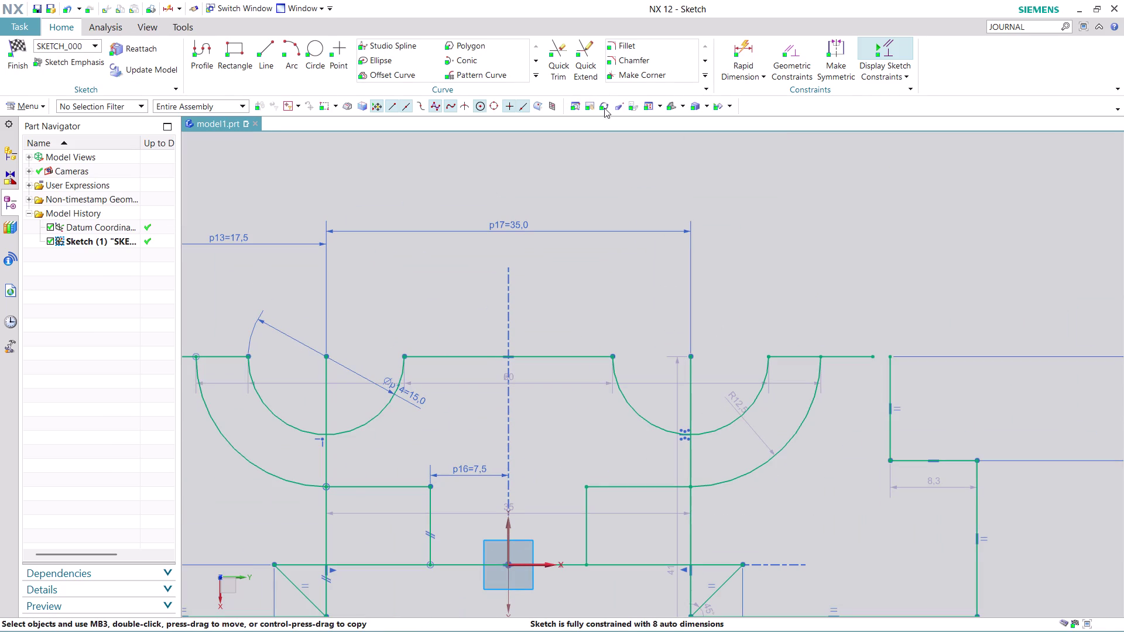
click(582, 42)
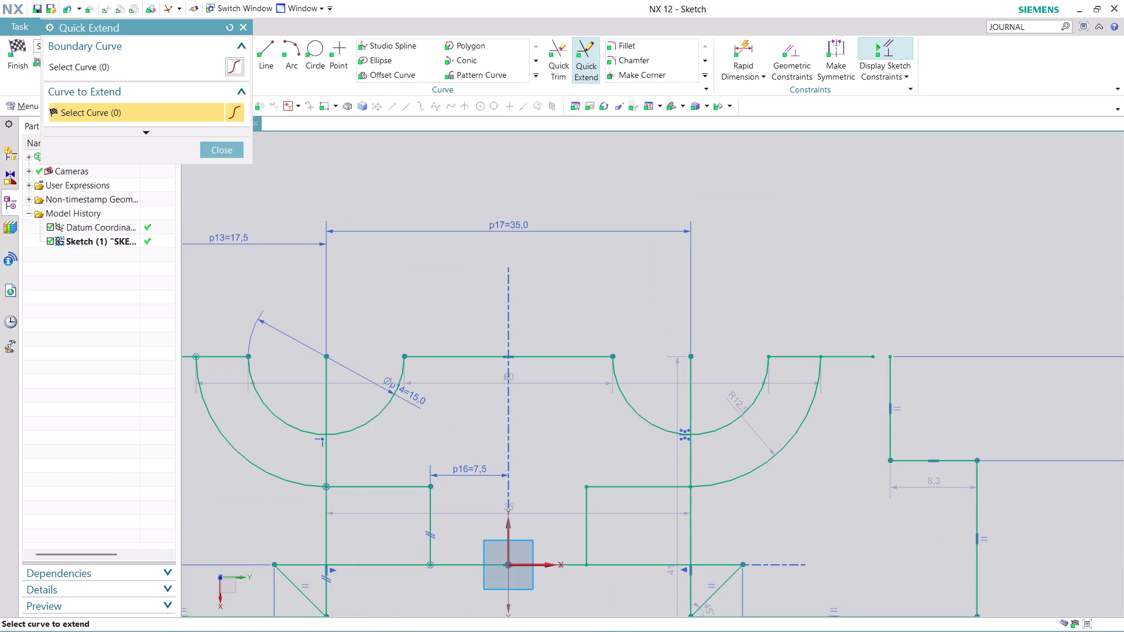
Extend the top edge right of the right slot, leaving 7 auto dimensions.
click(844, 354)
click(231, 153)
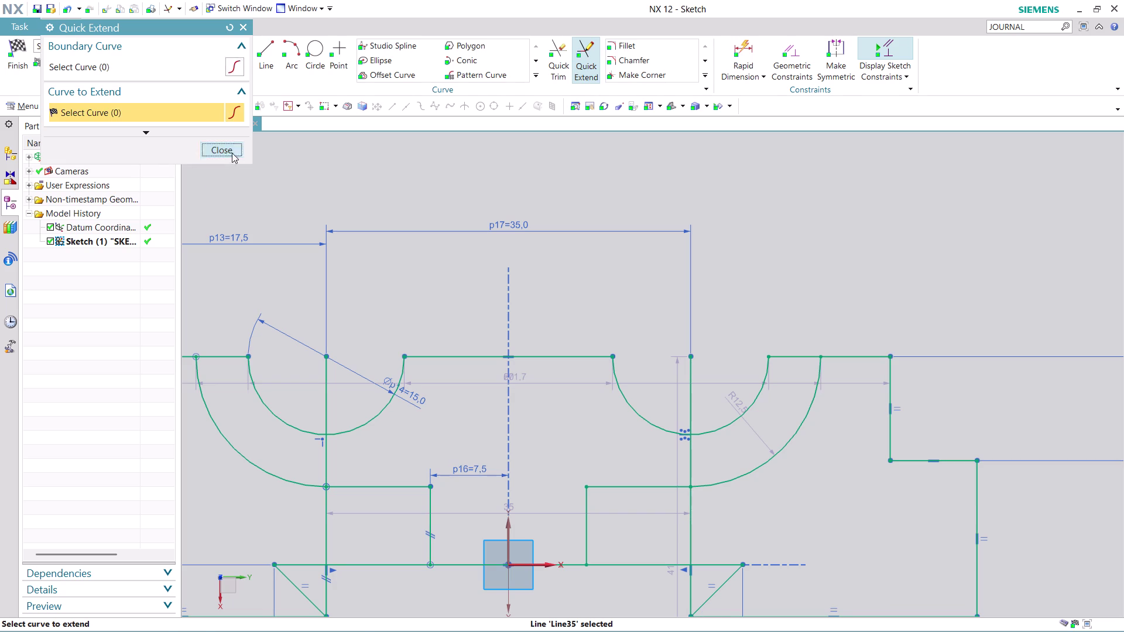
scroll(down, 3)
scroll(up, 3)
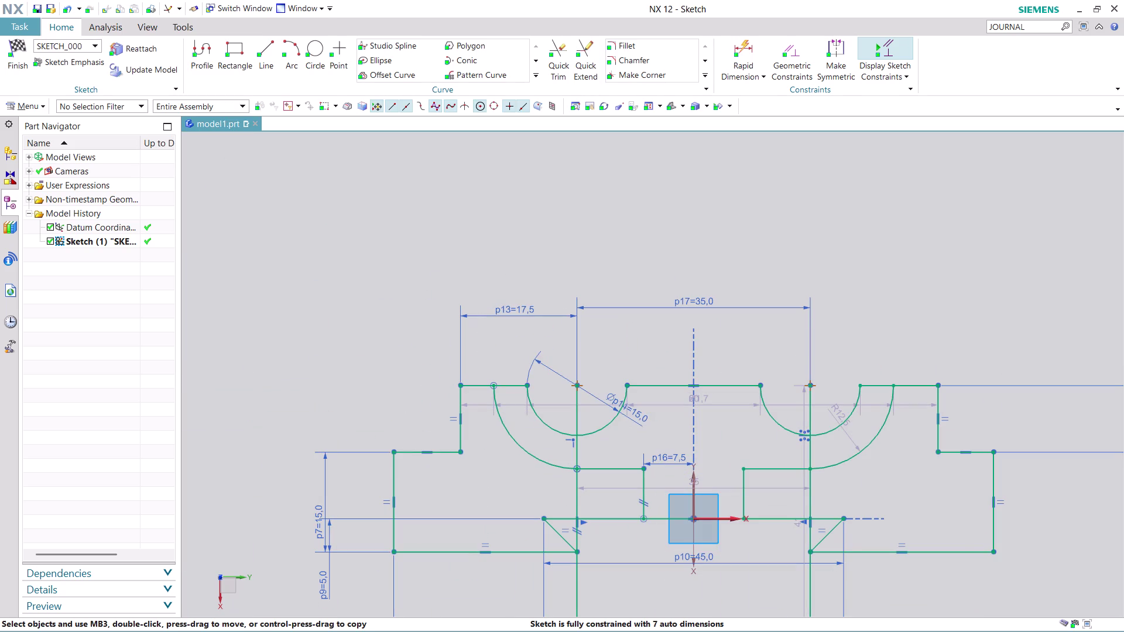
scroll(up, 3)
scroll(down, 3)
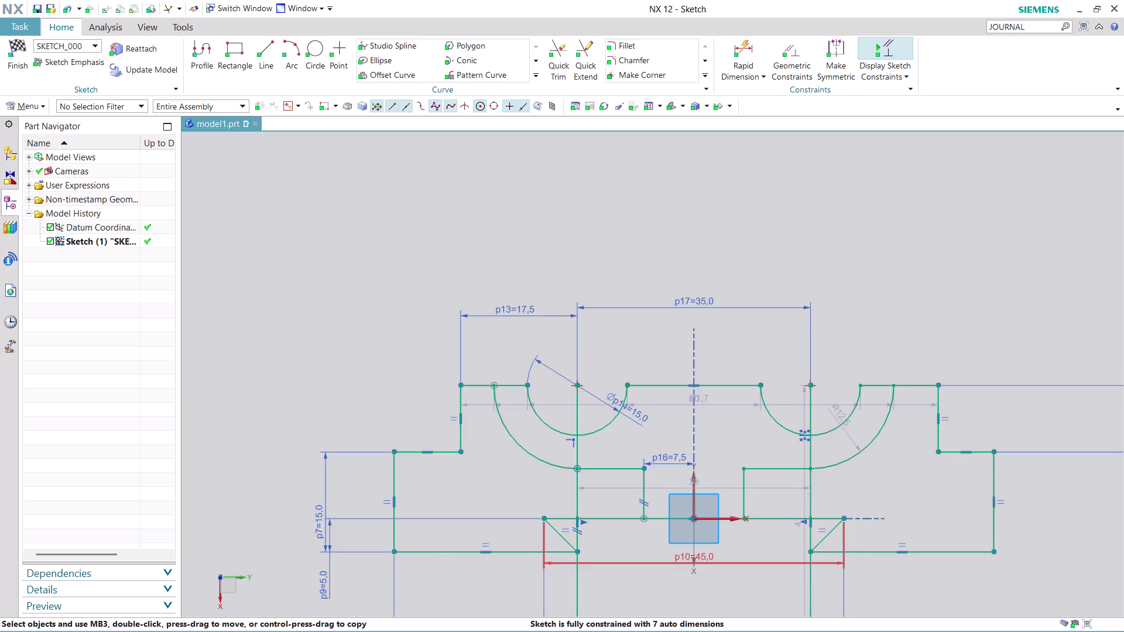
scroll(down, 3)
scroll(up, 3)
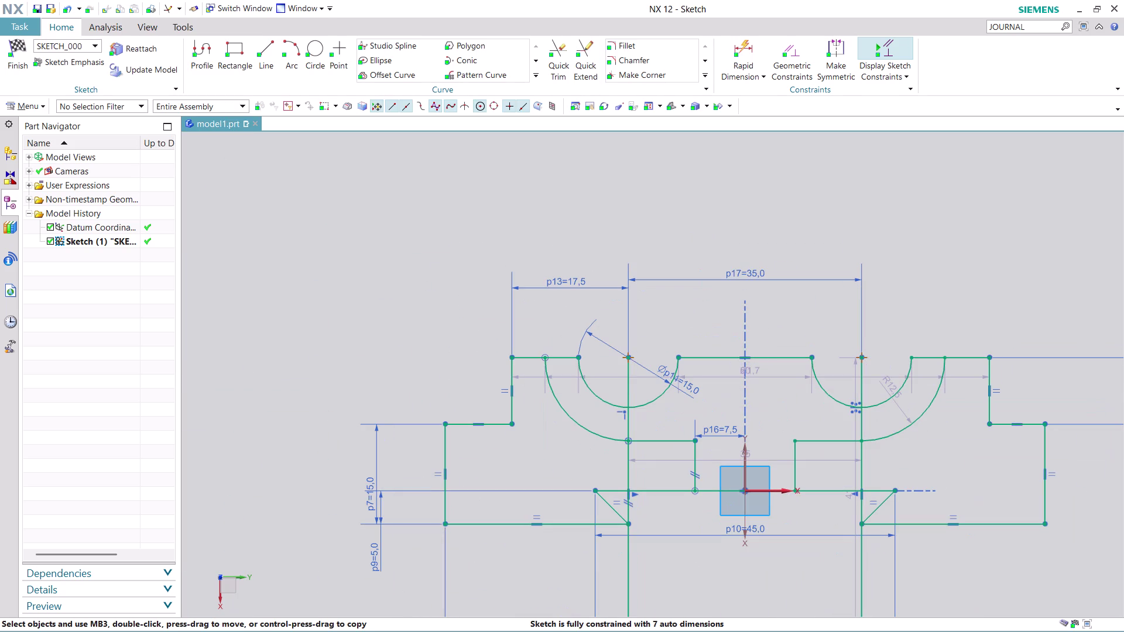
click(552, 52)
scroll(up, 3)
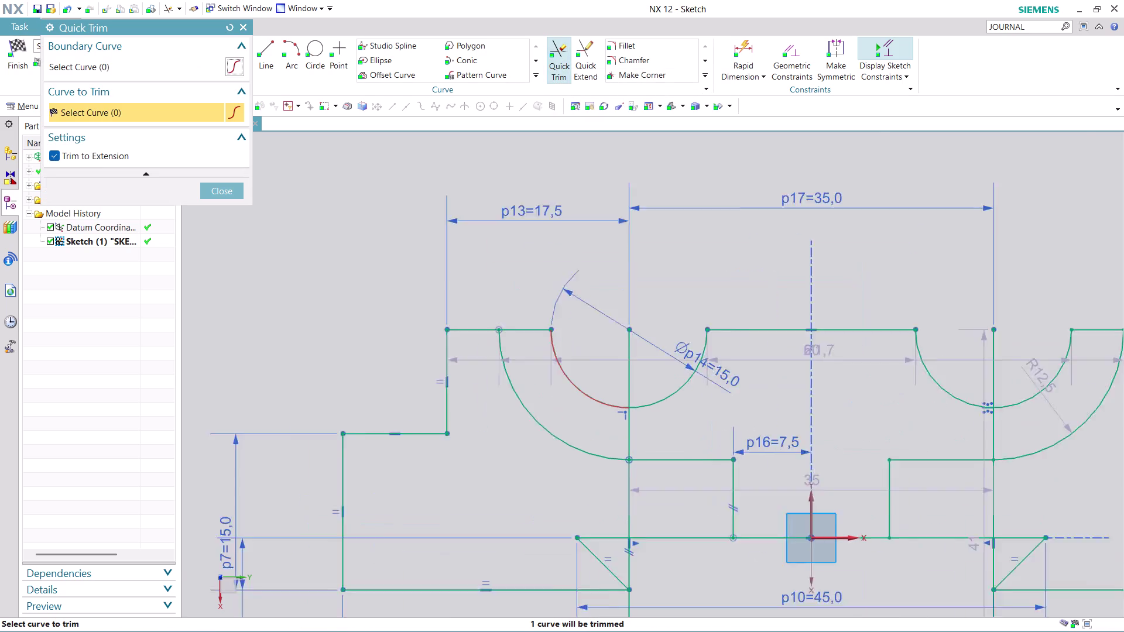
Quick Trim the left and right slot-centre vertical lines, including leftover pieces, where they hang below the base.
click(633, 359)
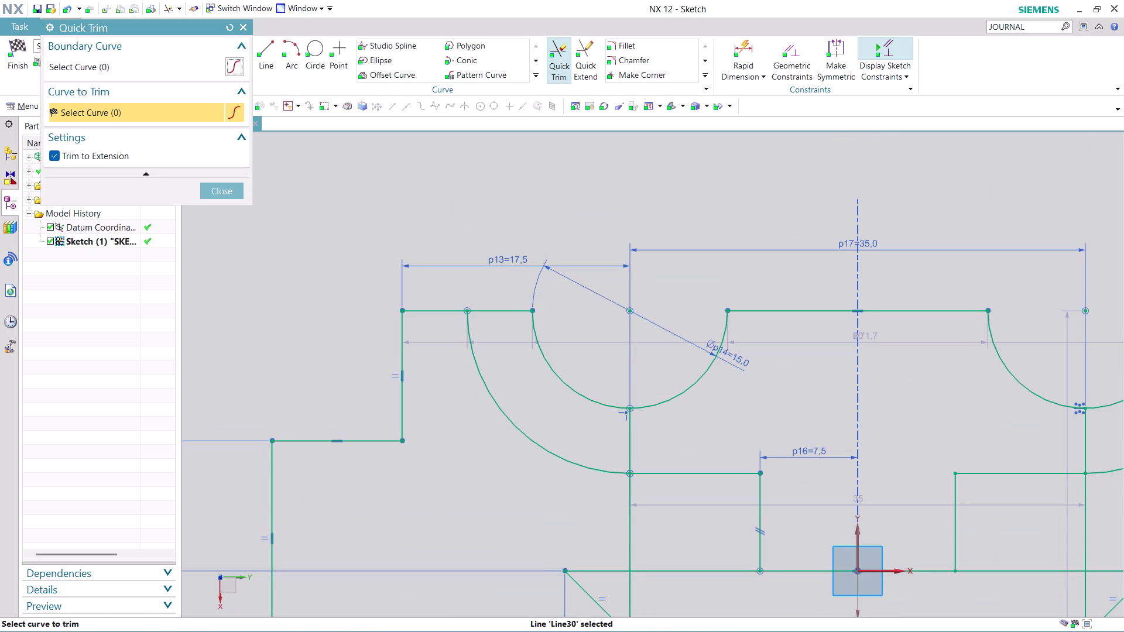
click(631, 448)
scroll(down, 3)
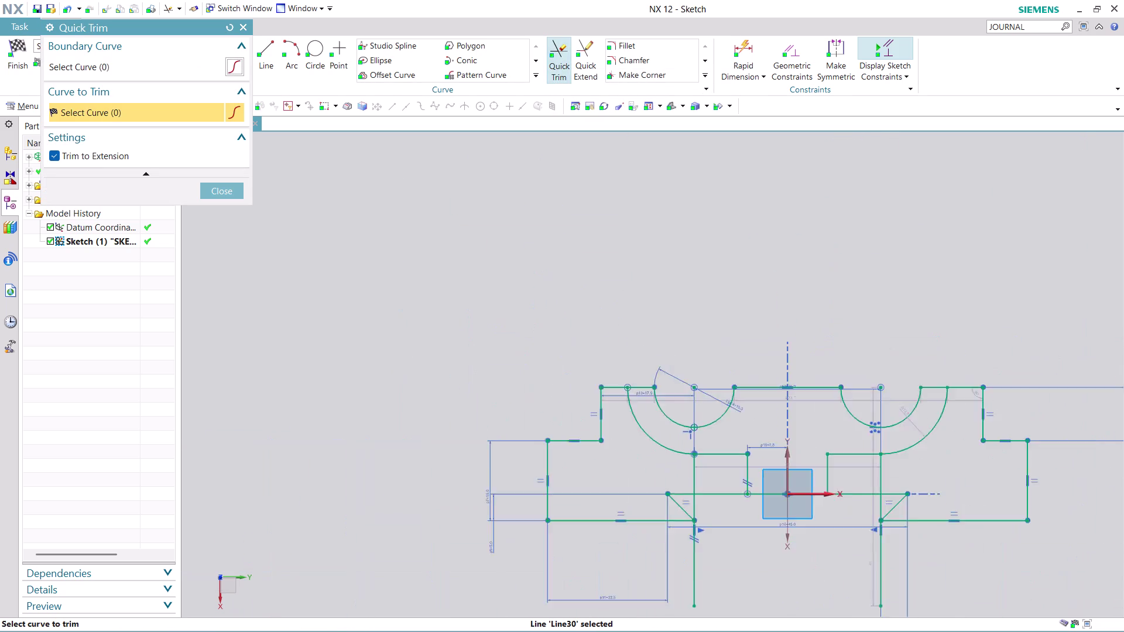
scroll(down, 3)
scroll(up, 3)
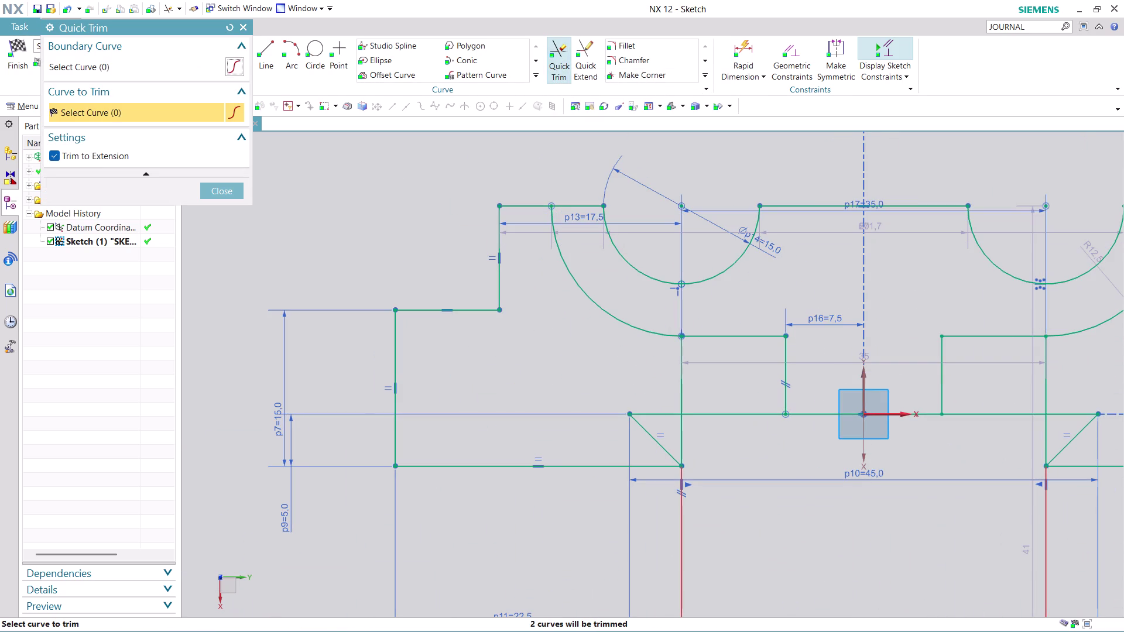
click(684, 573)
click(683, 387)
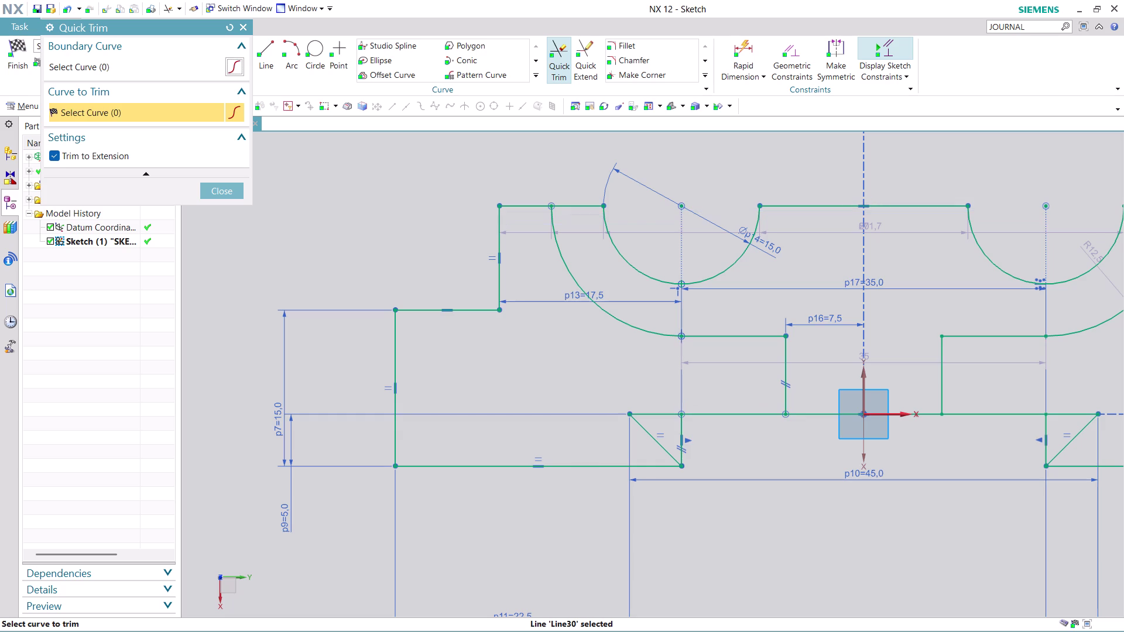
click(685, 441)
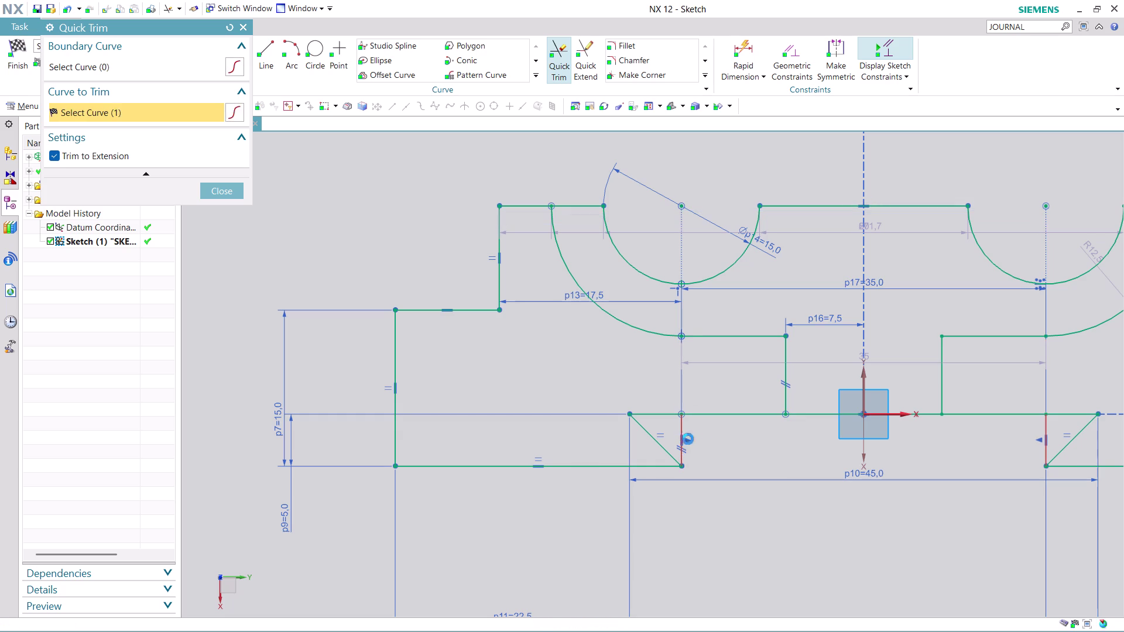
scroll(down, 3)
scroll(down, 3)
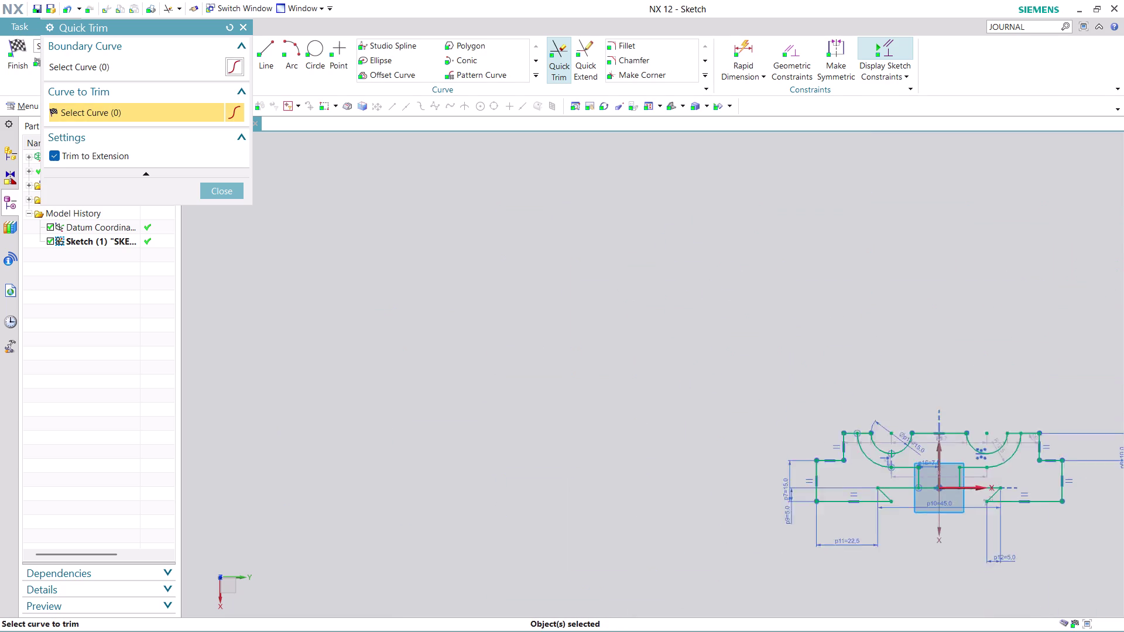
scroll(down, 3)
scroll(up, 3)
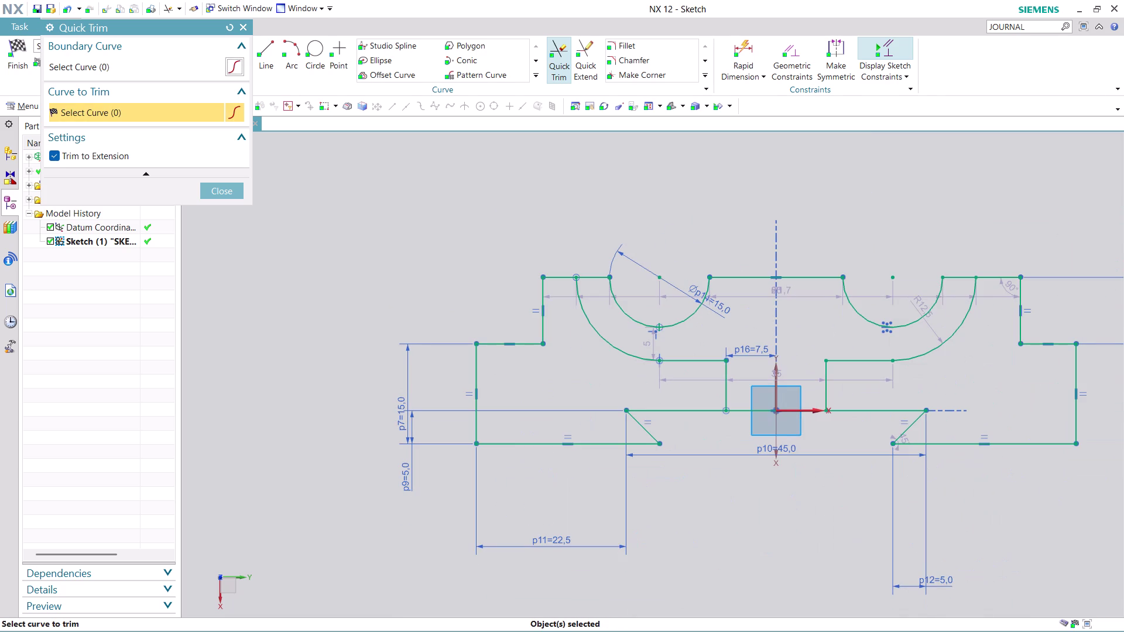